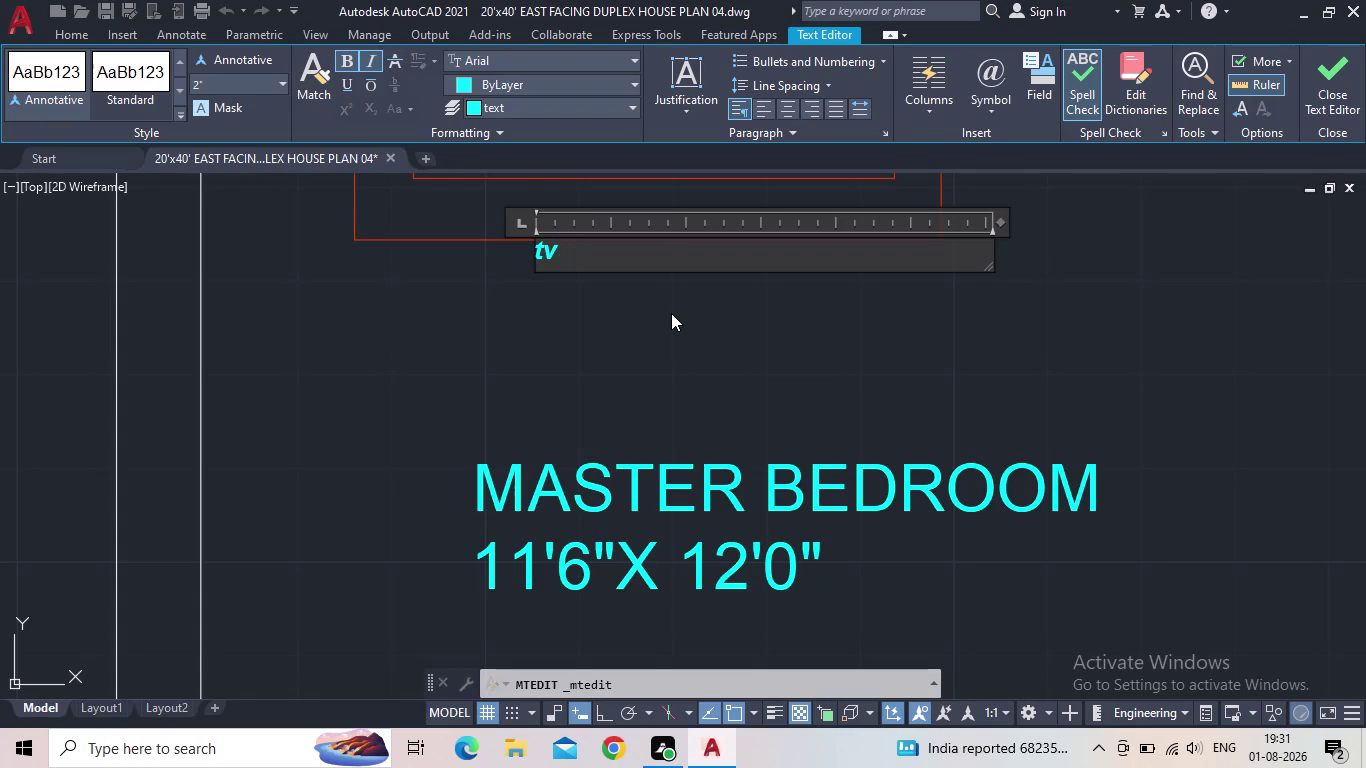
Correct the master bedroom label to read 'tv unit' and close the text editor.
text(u)
text(no)
key(BackSpace)
text(it)
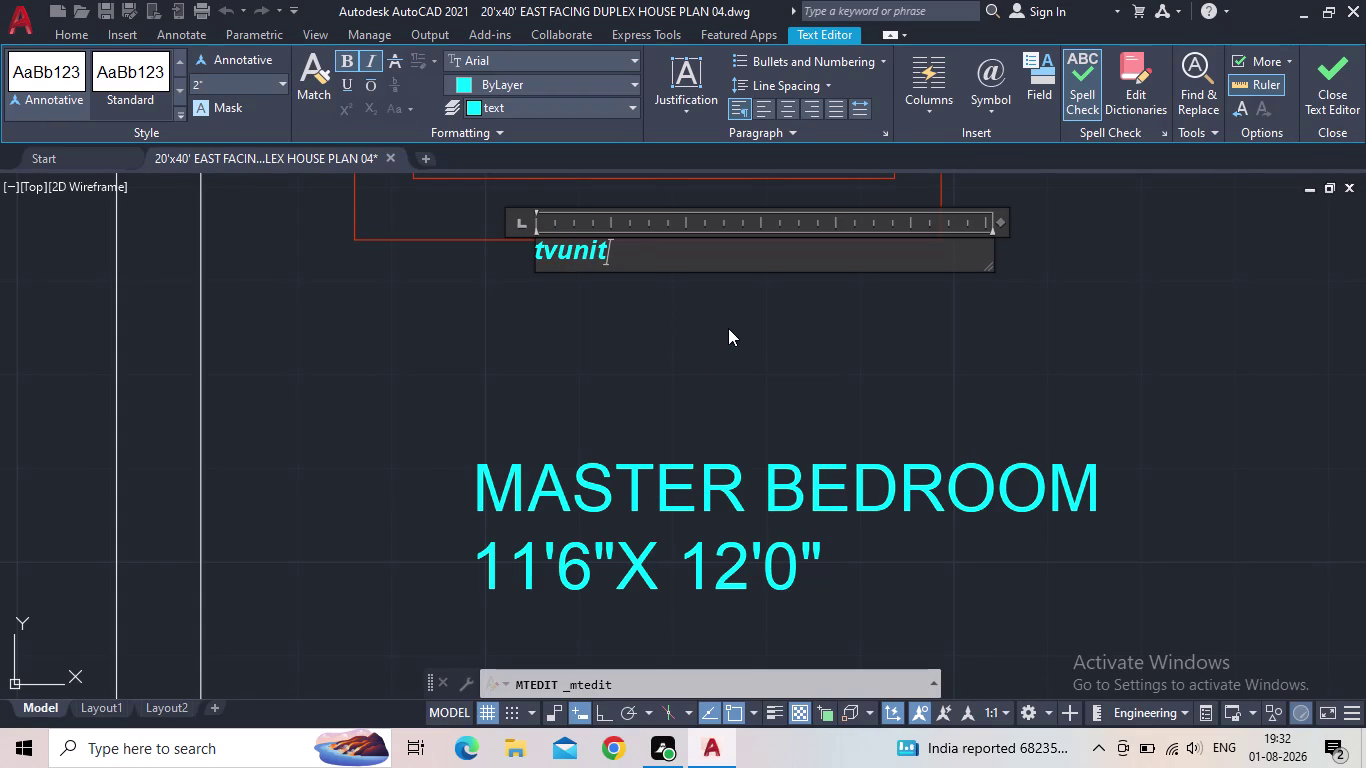
key(Left)
key(Left)
key(Left)
key(Left)
key(space)
scroll(up, 3)
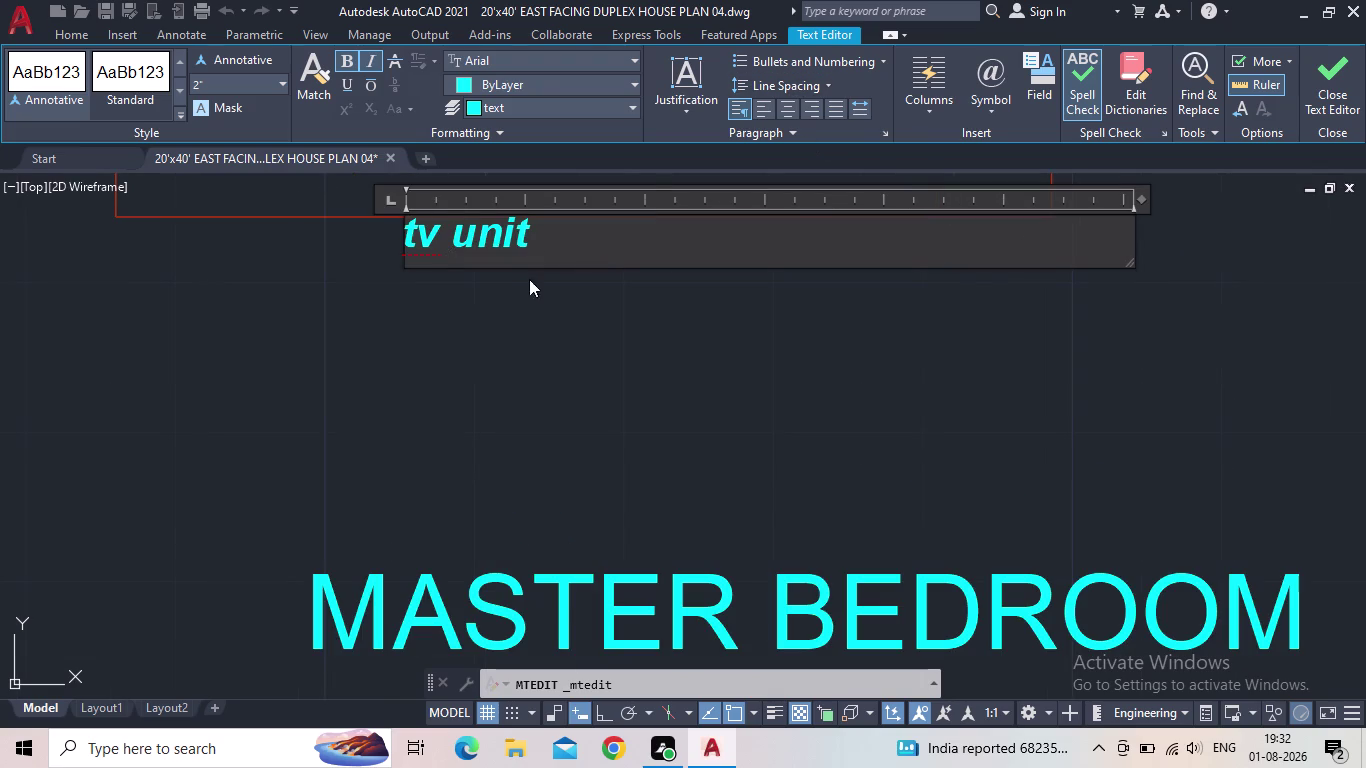
click(1335, 88)
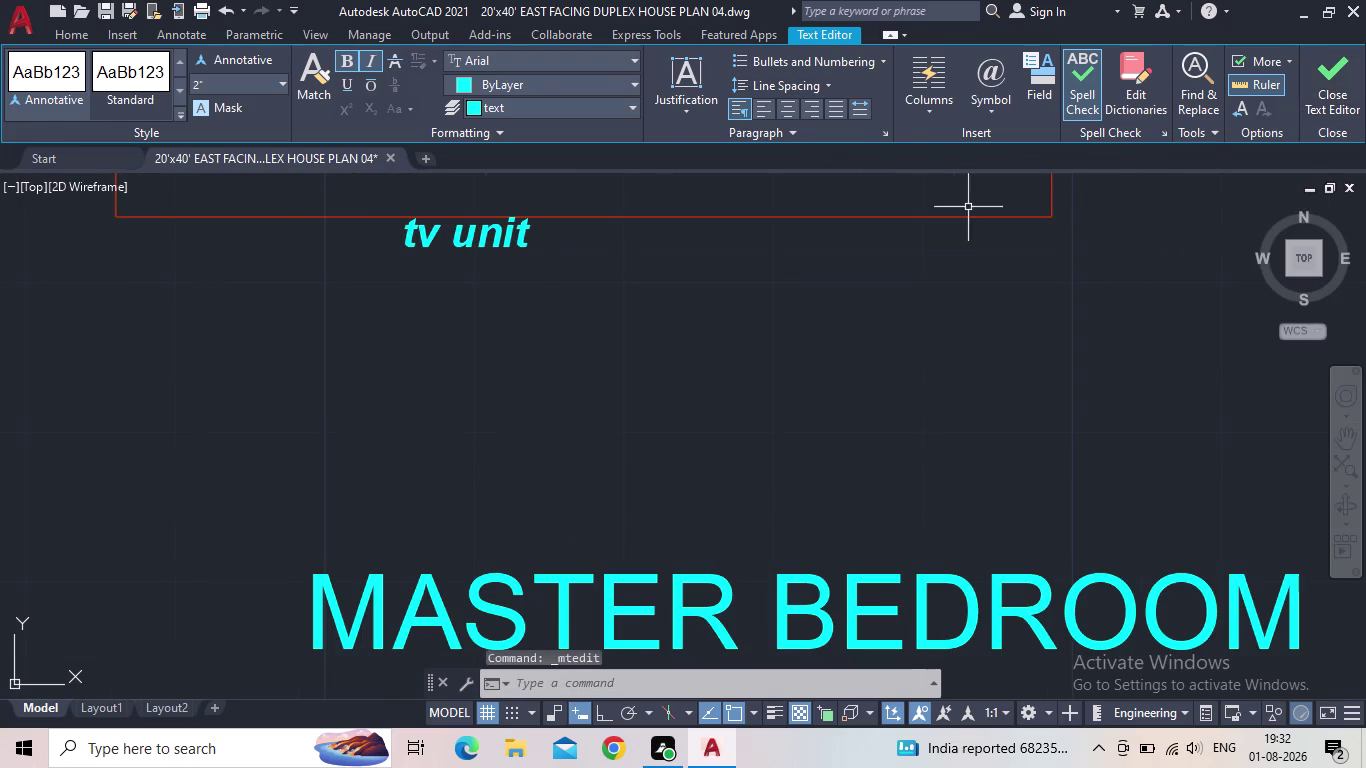
middle_drag(573, 285, 547, 411)
Try repositioning the tv unit label within its rectangle, then cancel the move.
scroll(down, 3)
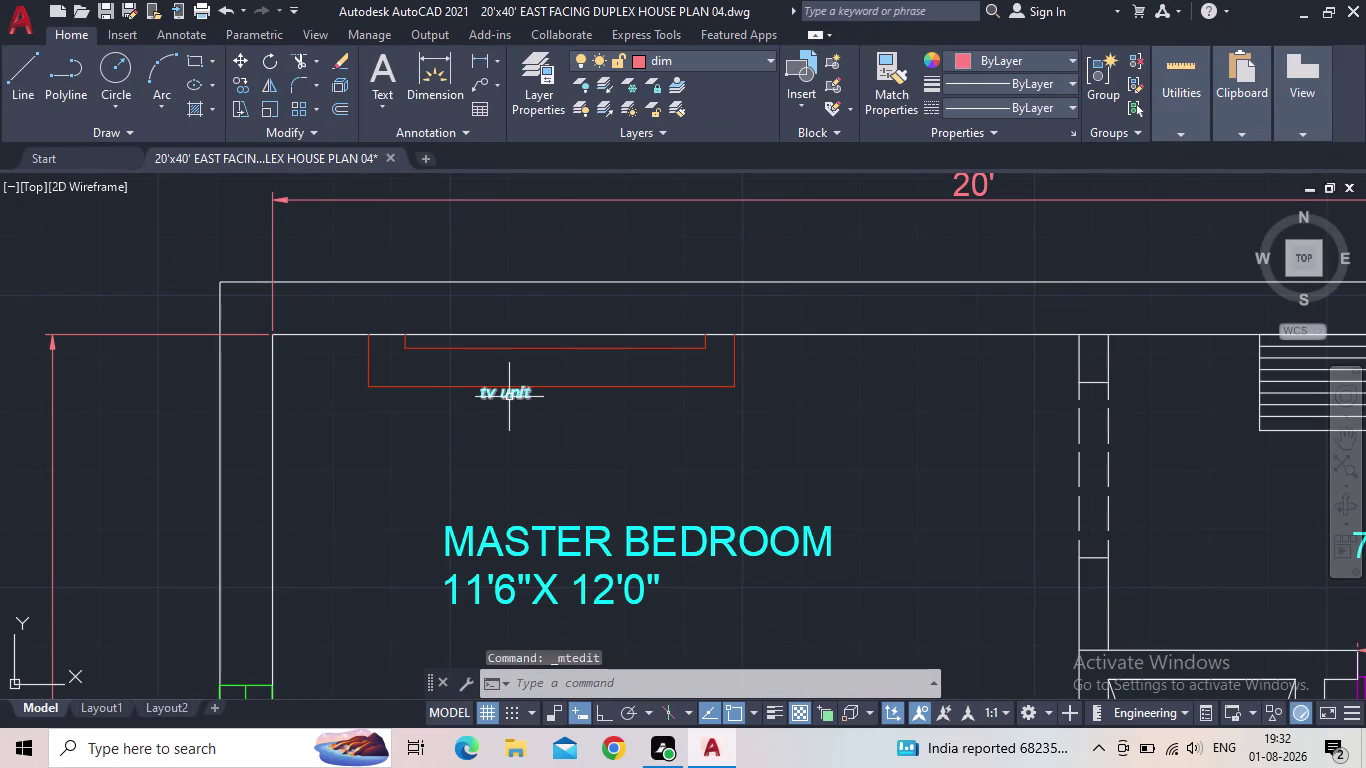
click(509, 397)
scroll(up, 3)
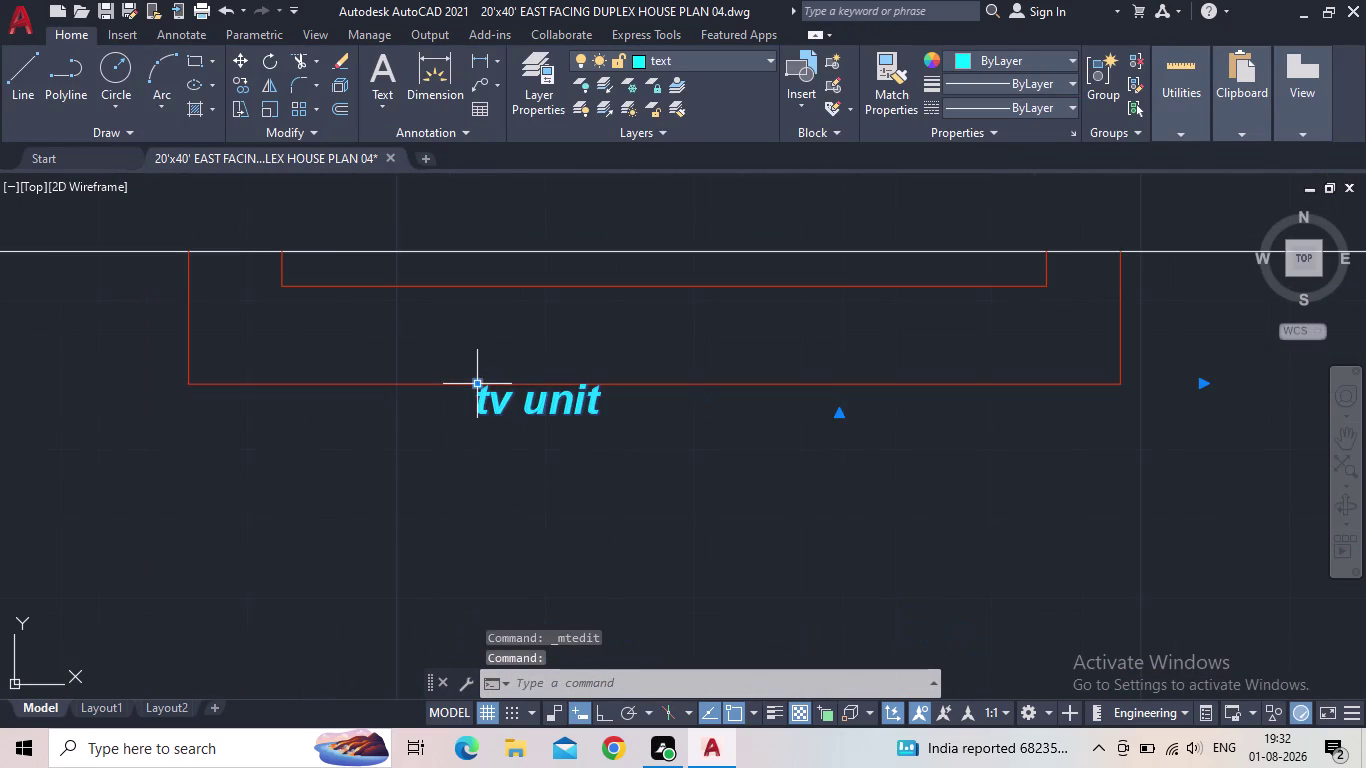
click(482, 387)
click(475, 323)
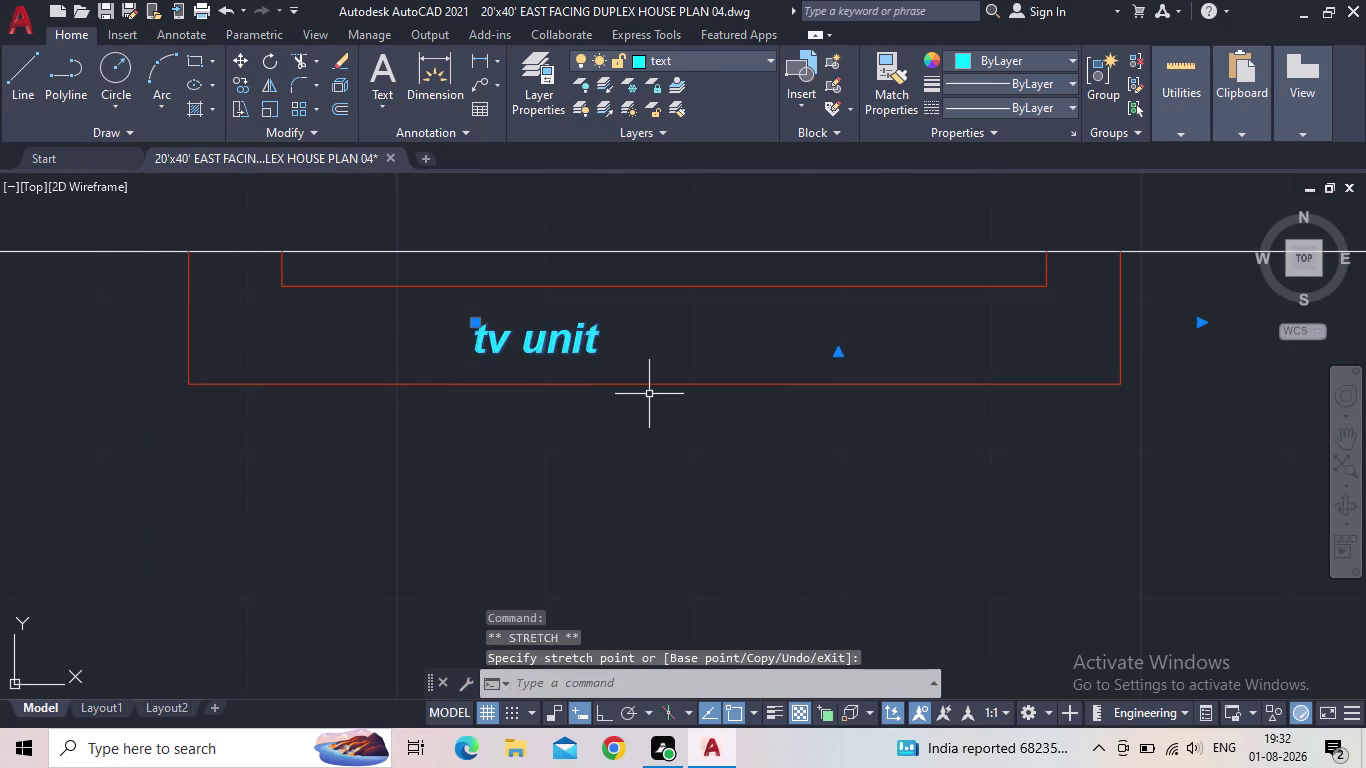
scroll(down, 3)
middle_drag(622, 439, 587, 456)
key(Escape)
middle_drag(614, 447, 453, 409)
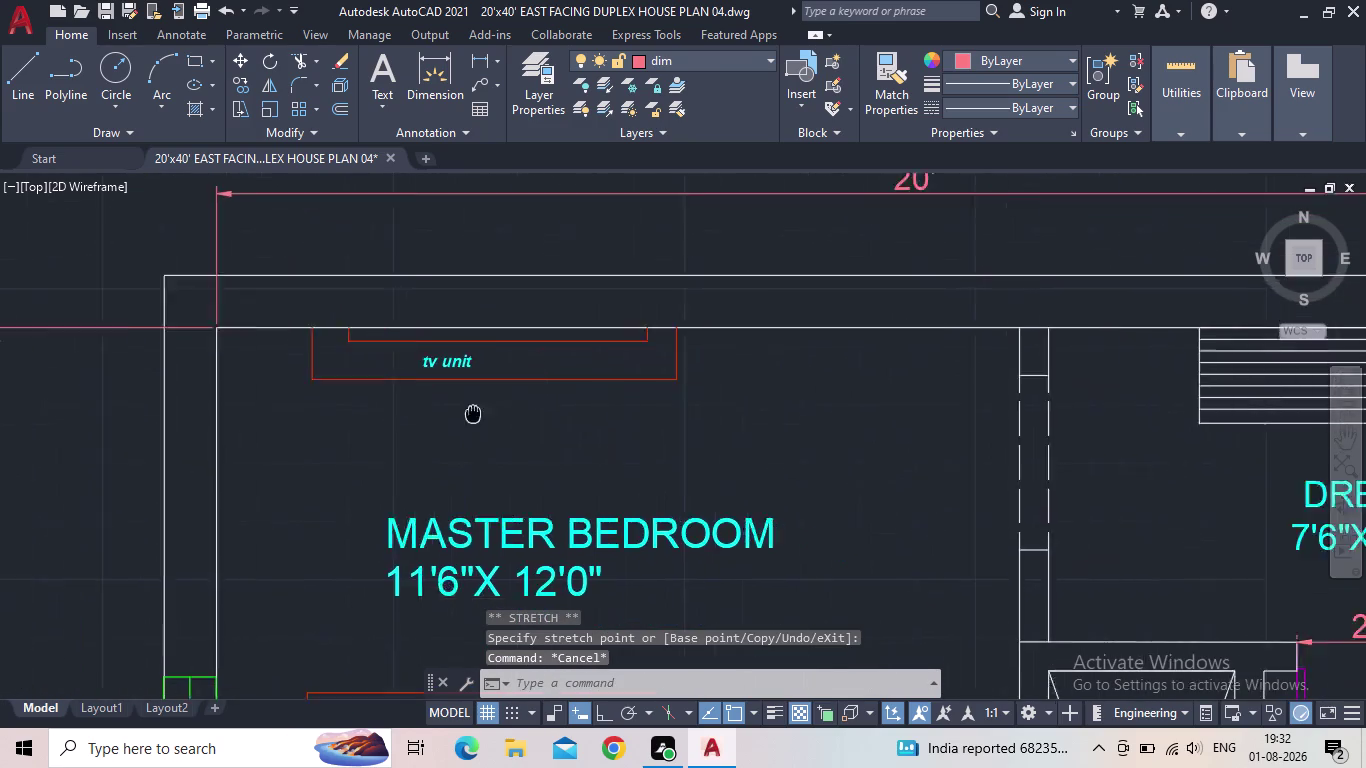
scroll(down, 3)
scroll(up, 3)
Copy the tv unit label (CO) onto the other floor's Sliding door rectangle.
click(417, 392)
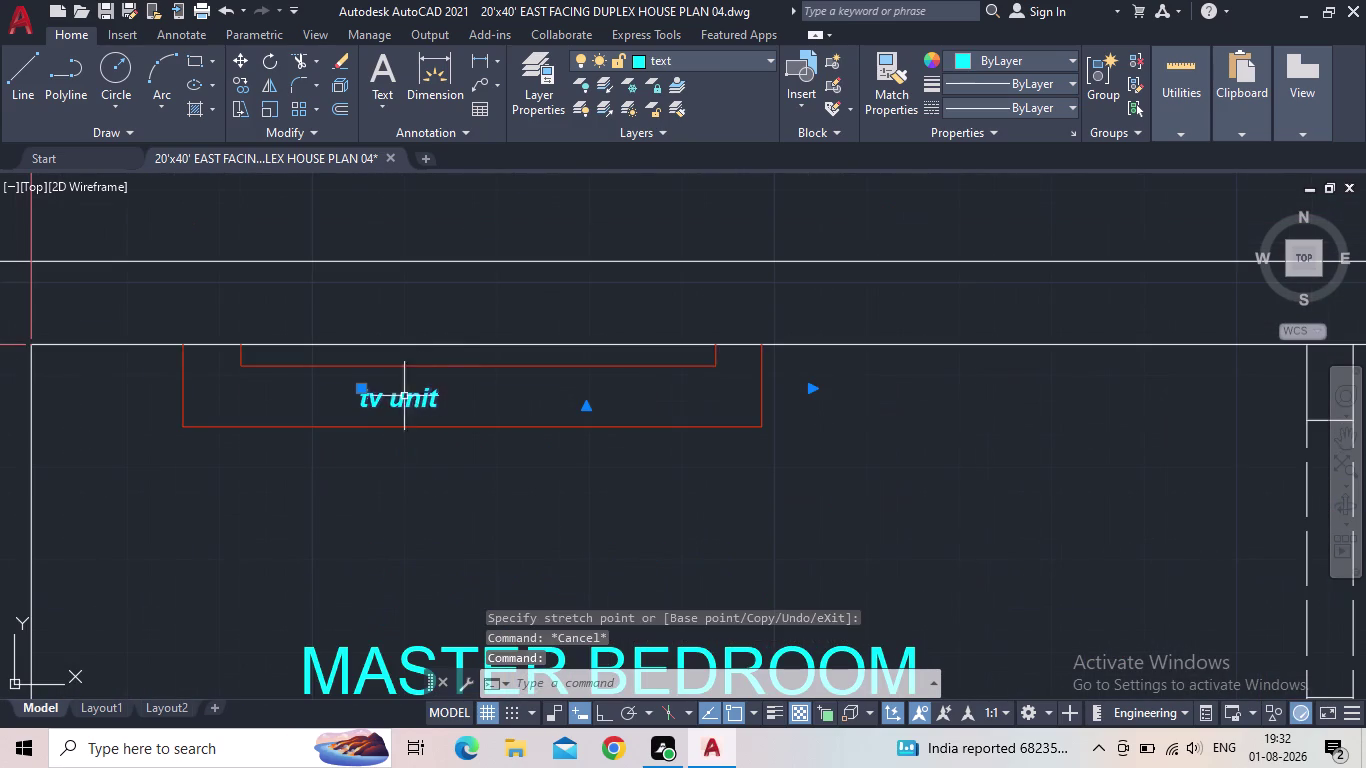
key(c)
key(o)
key(Return)
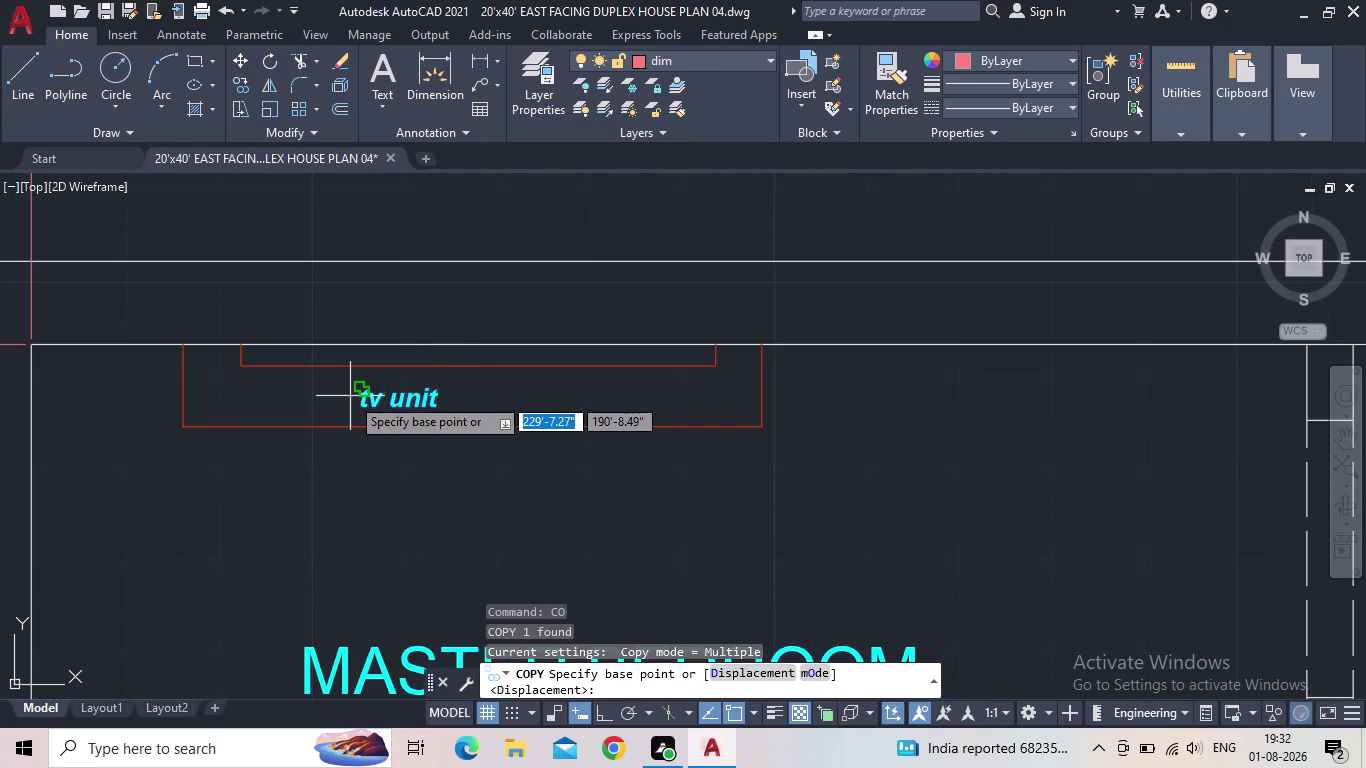
drag(362, 410, 374, 409)
middle_drag(685, 458, 490, 259)
scroll(down, 3)
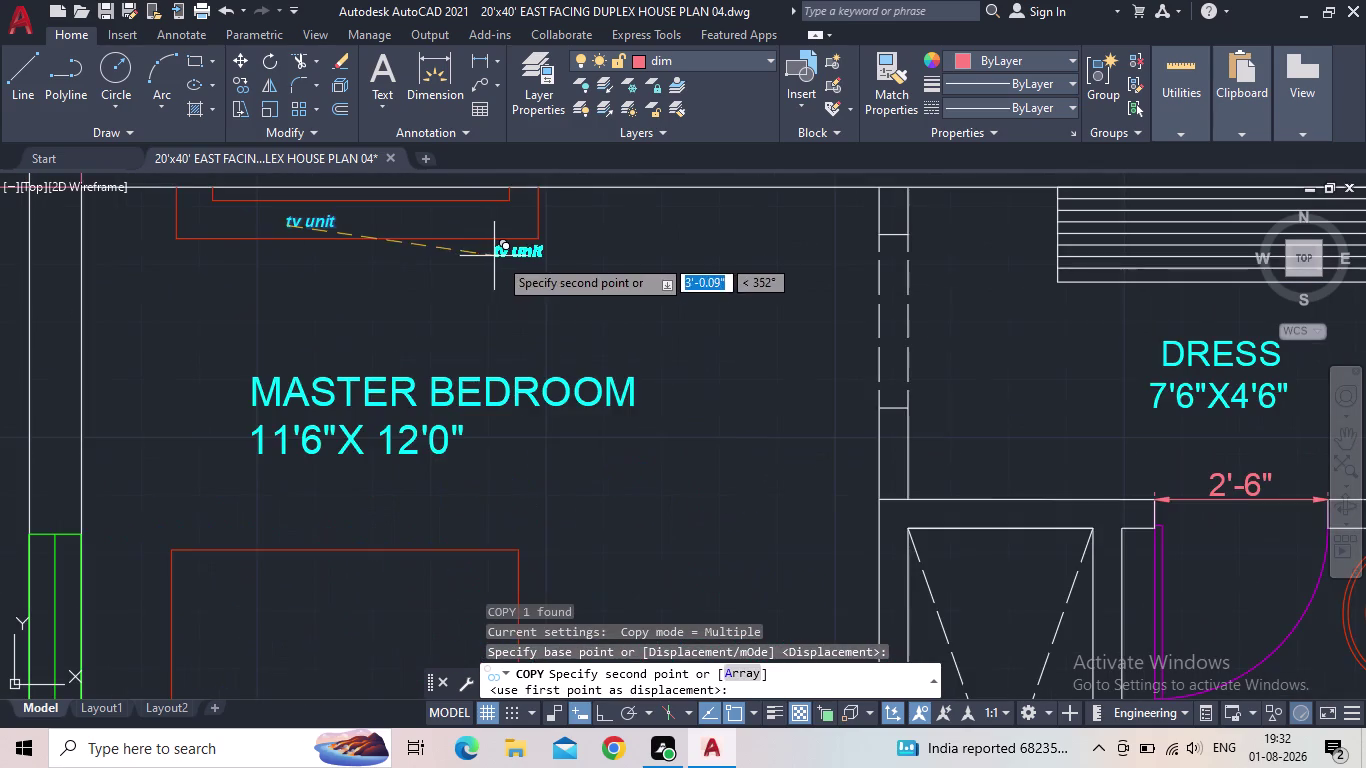
scroll(down, 3)
middle_drag(606, 349, 472, 280)
middle_drag(547, 517, 526, 182)
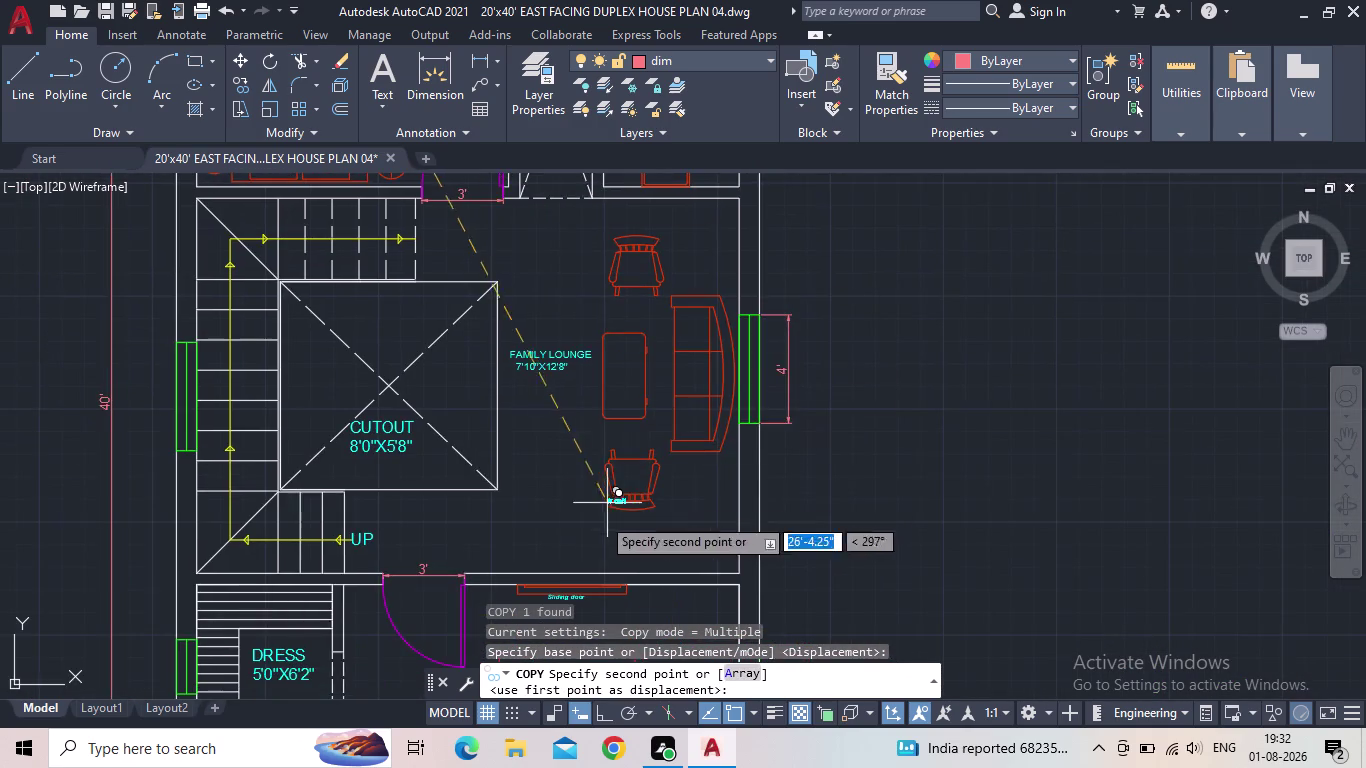
middle_drag(598, 508, 644, 277)
scroll(up, 3)
scroll(up, 3)
scroll(up, 3)
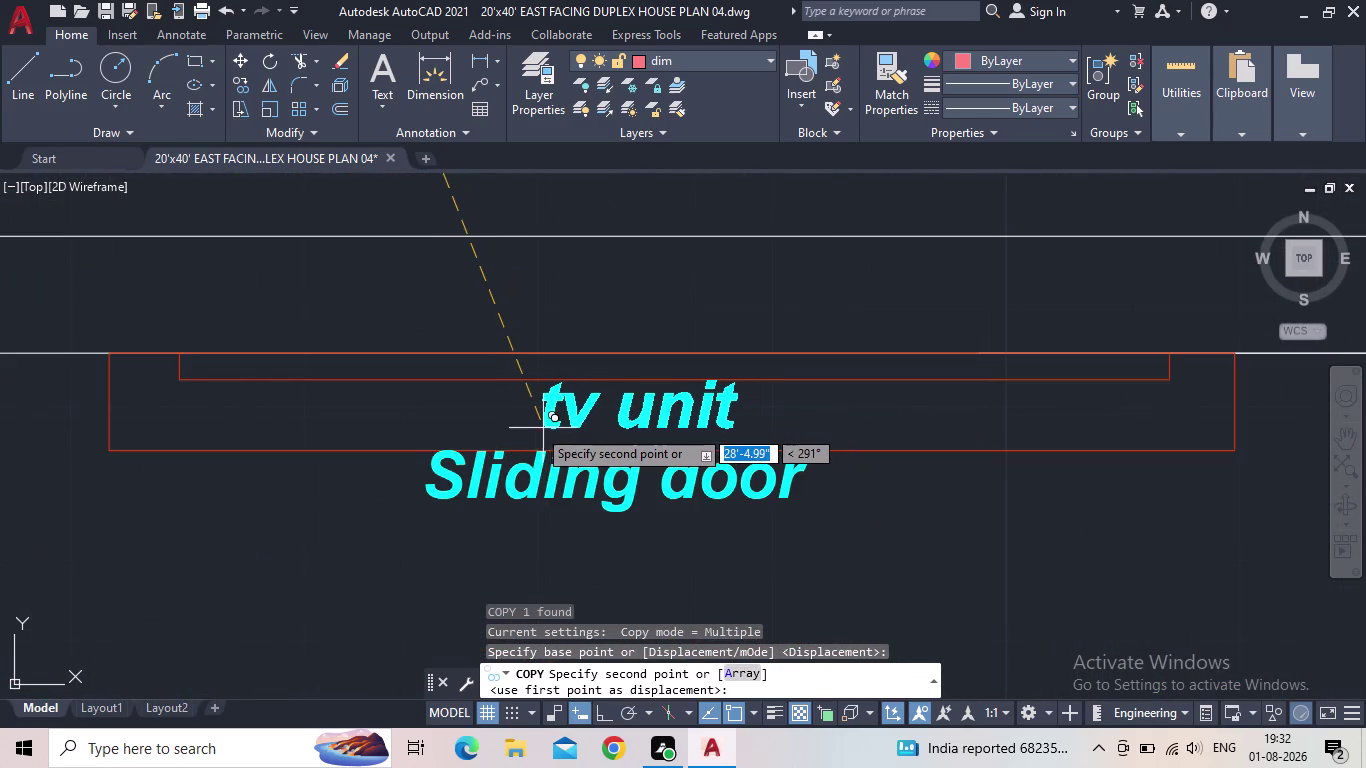
click(536, 433)
key(Escape)
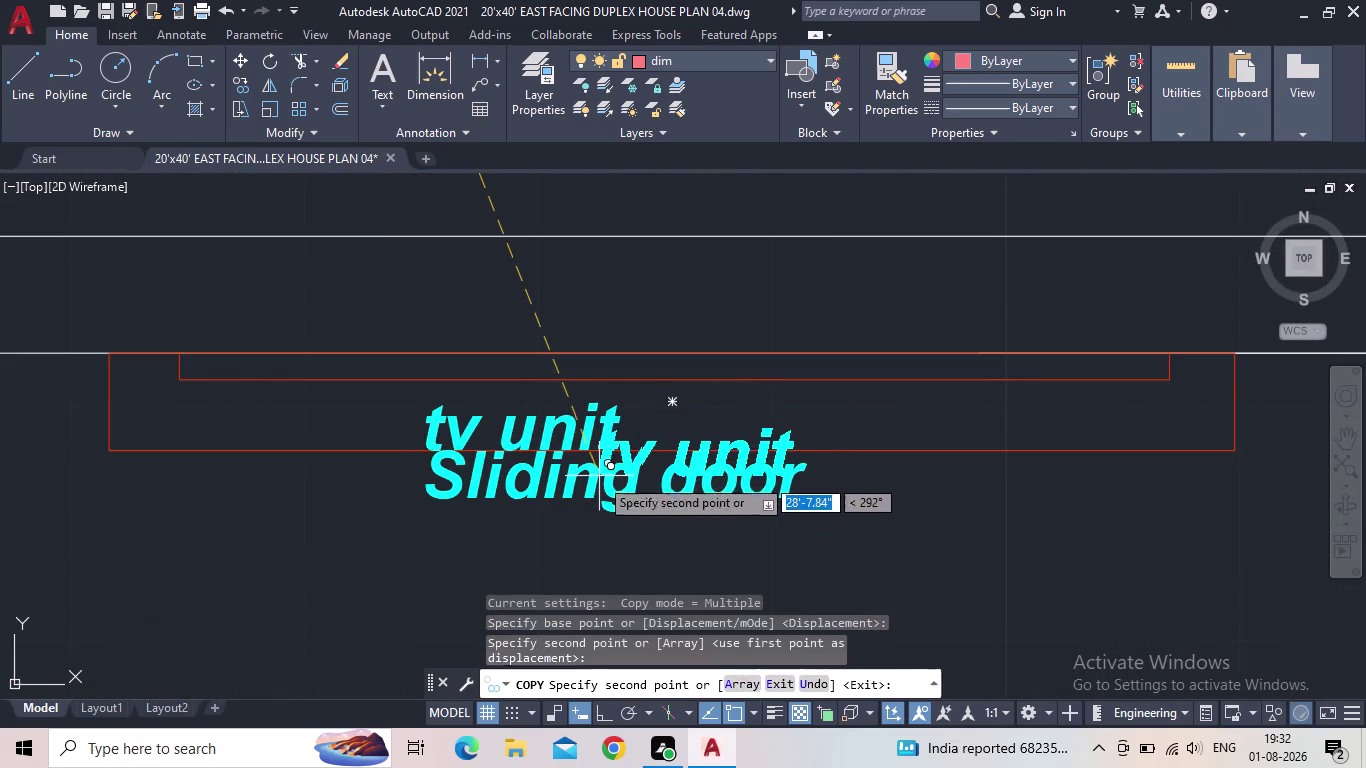
Delete the Sliding door text and settle the copied tv unit label inside the rectangle.
click(609, 500)
key(Delete)
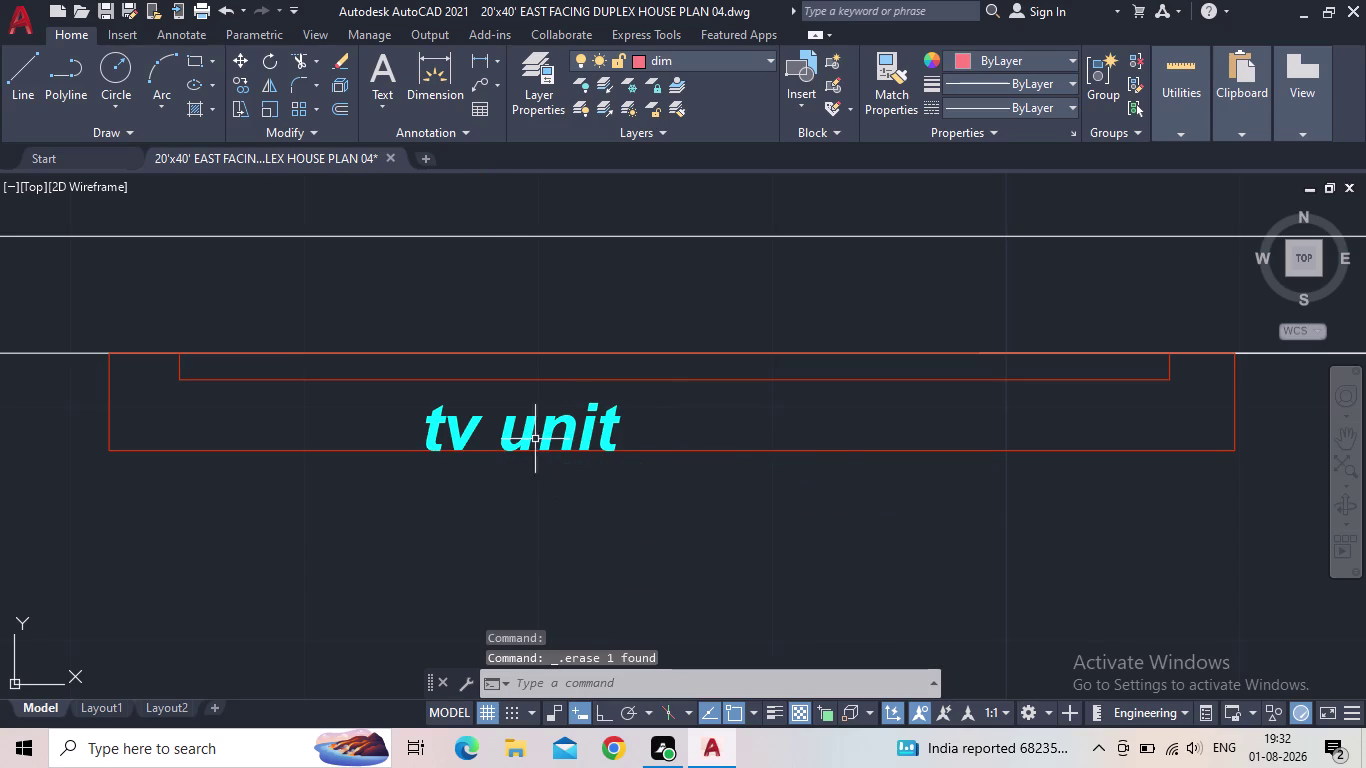
click(515, 429)
scroll(up, 3)
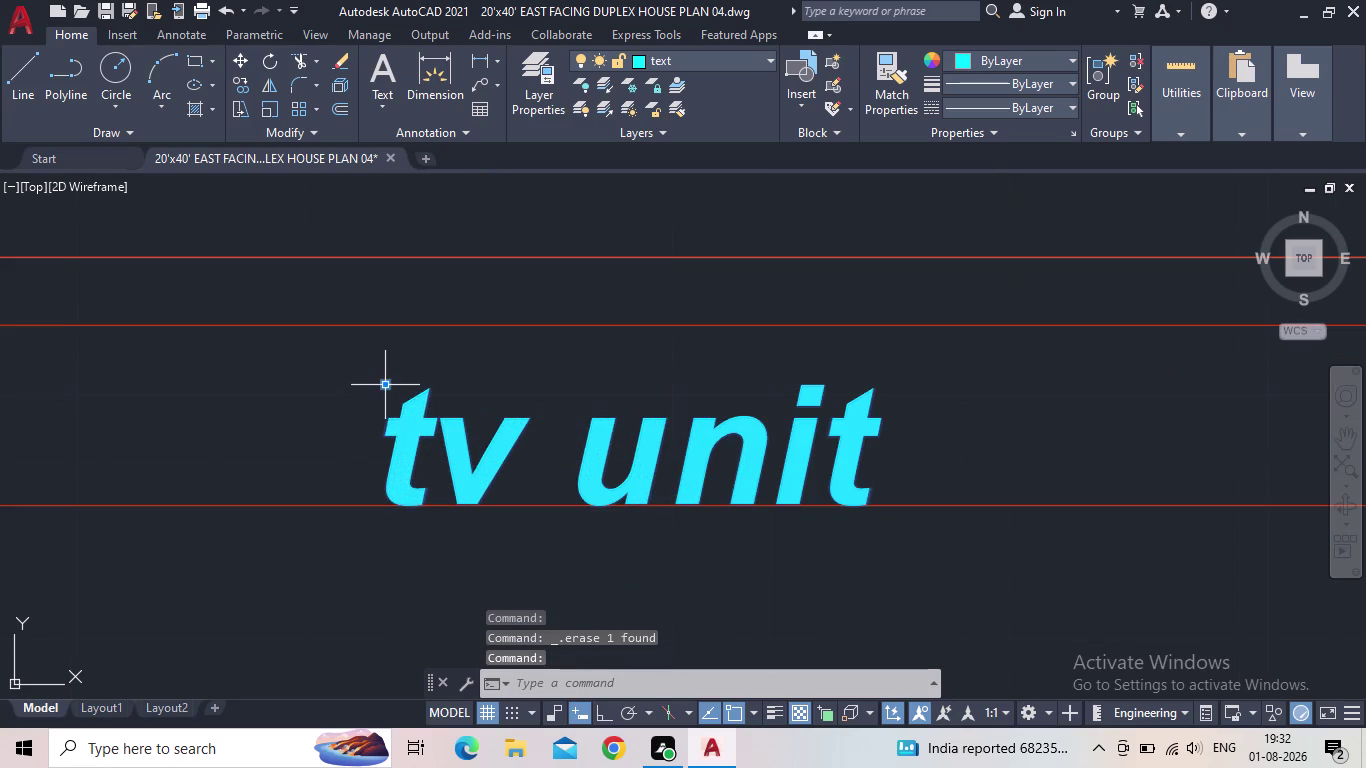
click(383, 386)
click(386, 346)
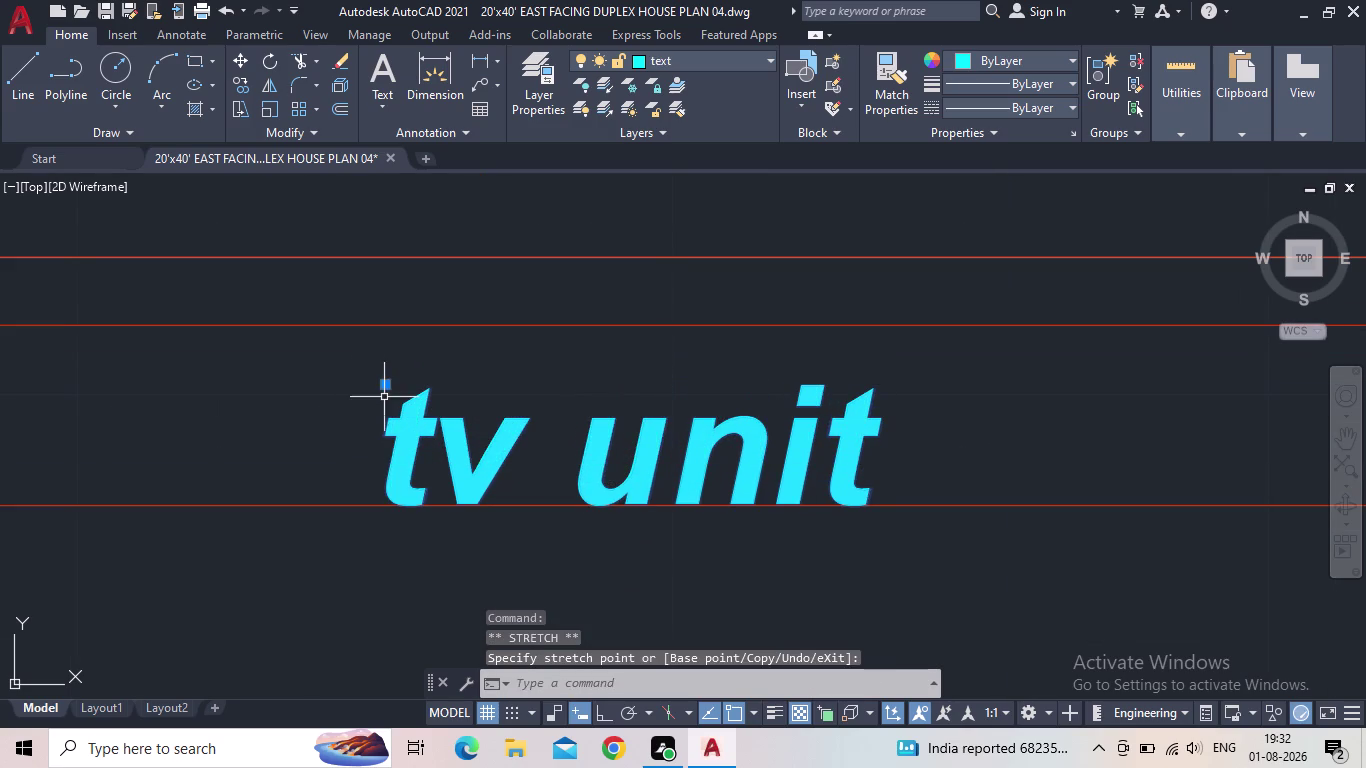
click(382, 387)
click(387, 356)
middle_drag(527, 463, 641, 410)
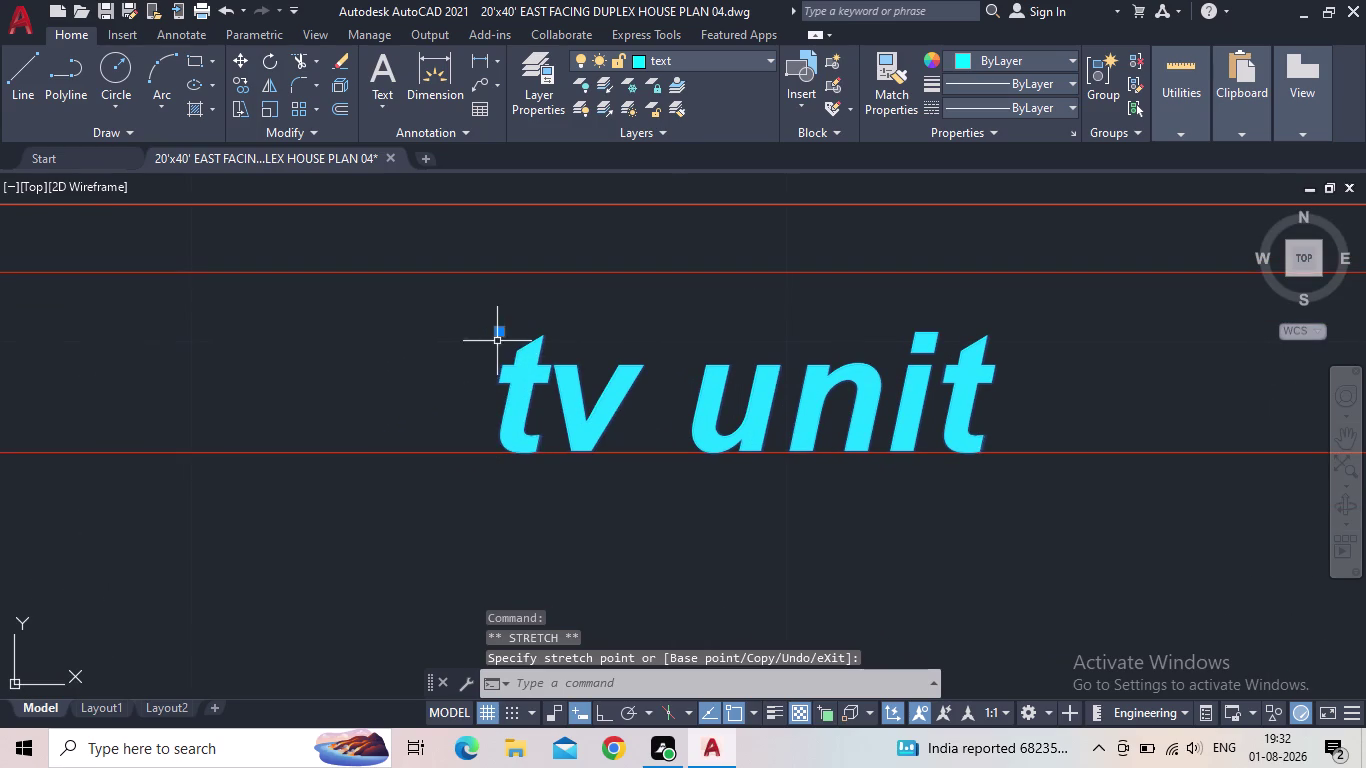
click(498, 335)
click(481, 288)
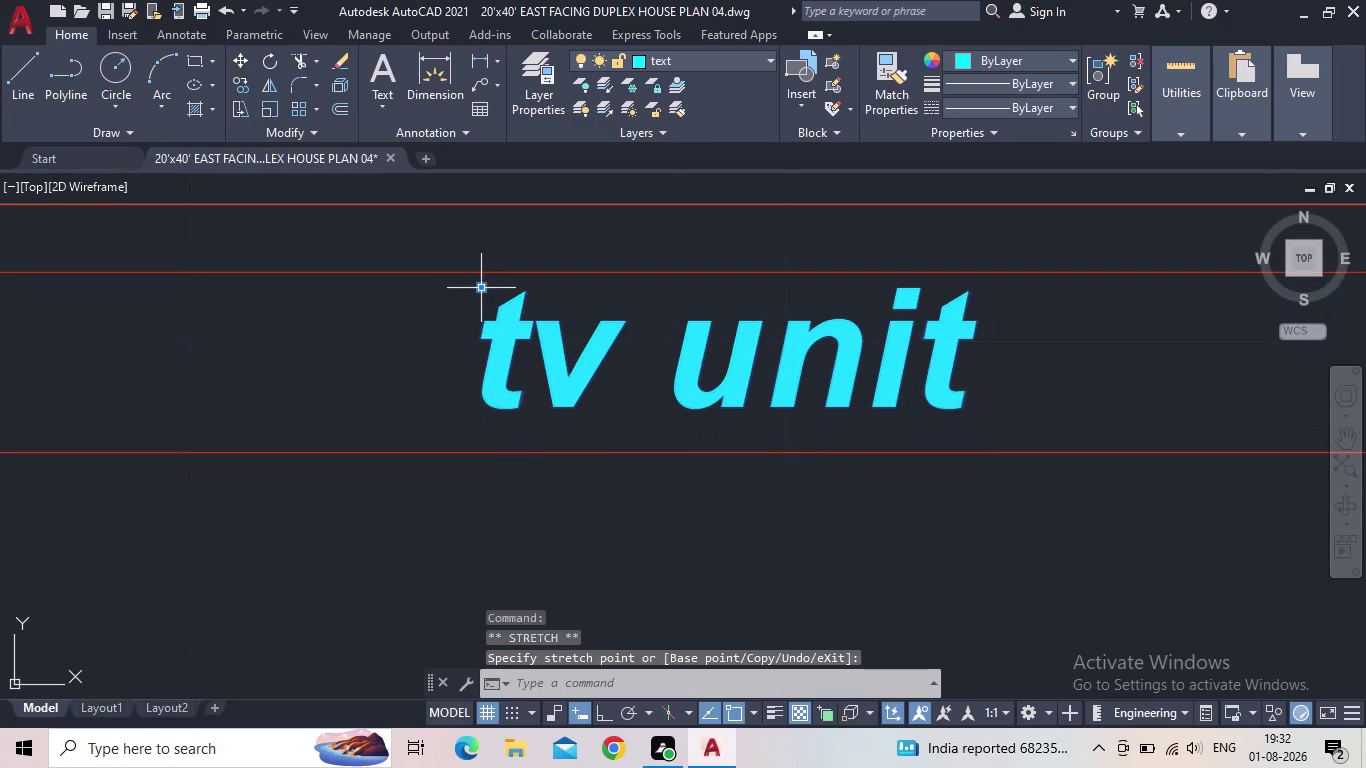
scroll(down, 3)
middle_drag(494, 390, 359, 493)
scroll(down, 3)
scroll(down, 3)
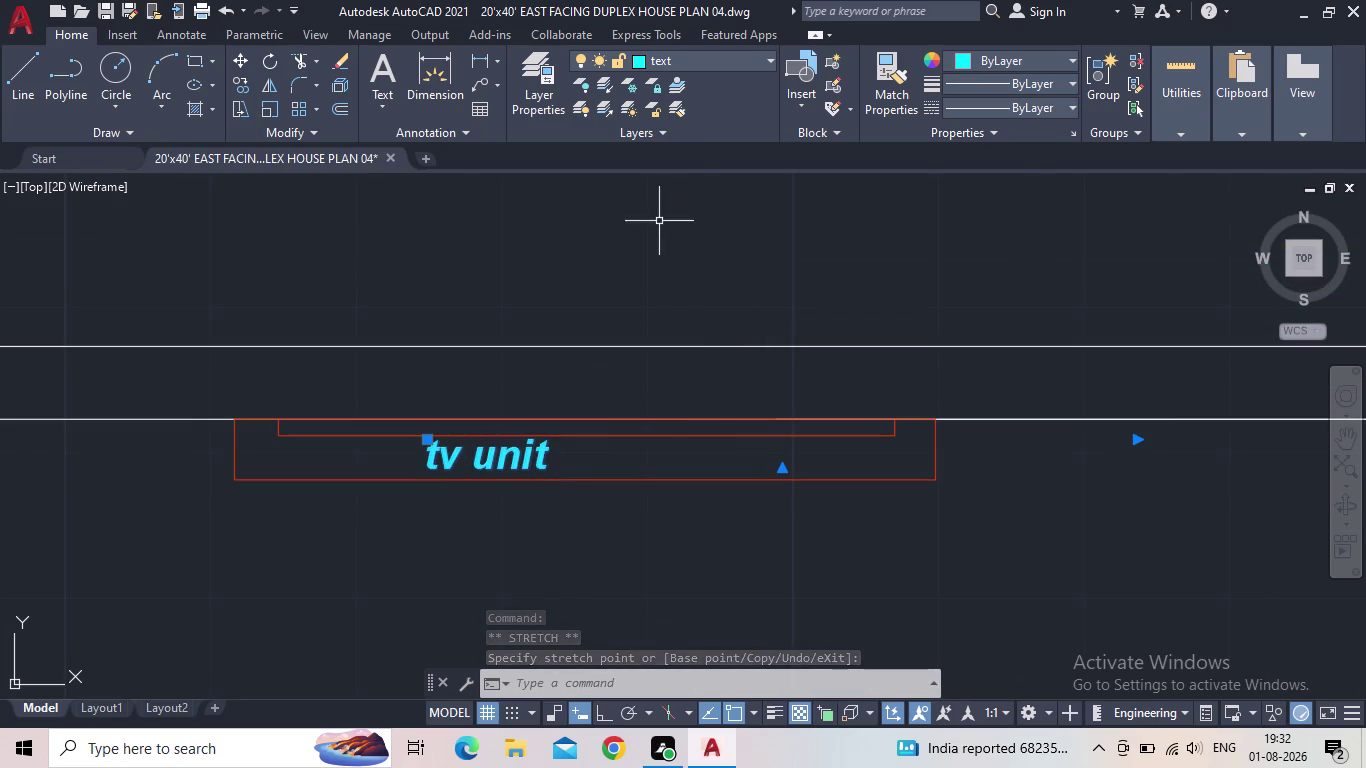
scroll(down, 3)
middle_drag(797, 340, 791, 429)
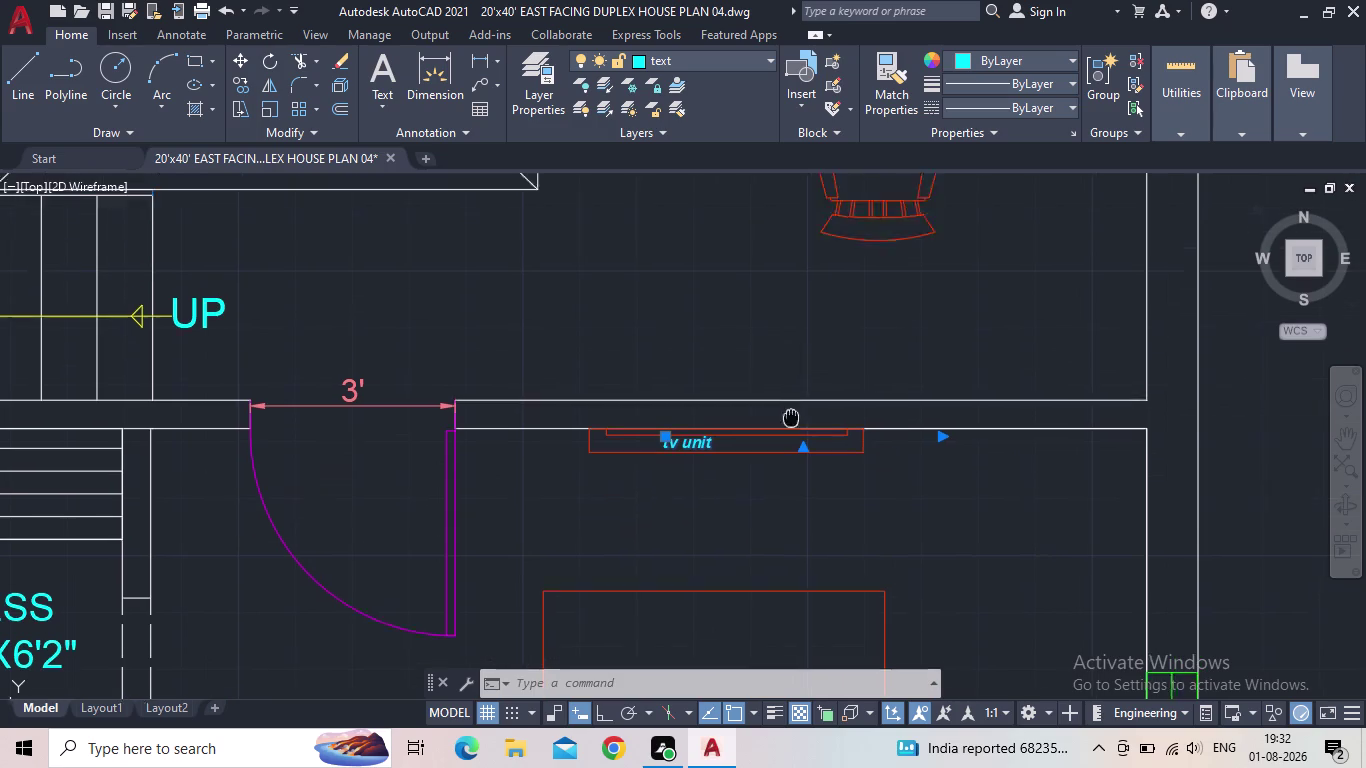
middle_drag(791, 429, 793, 459)
scroll(down, 3)
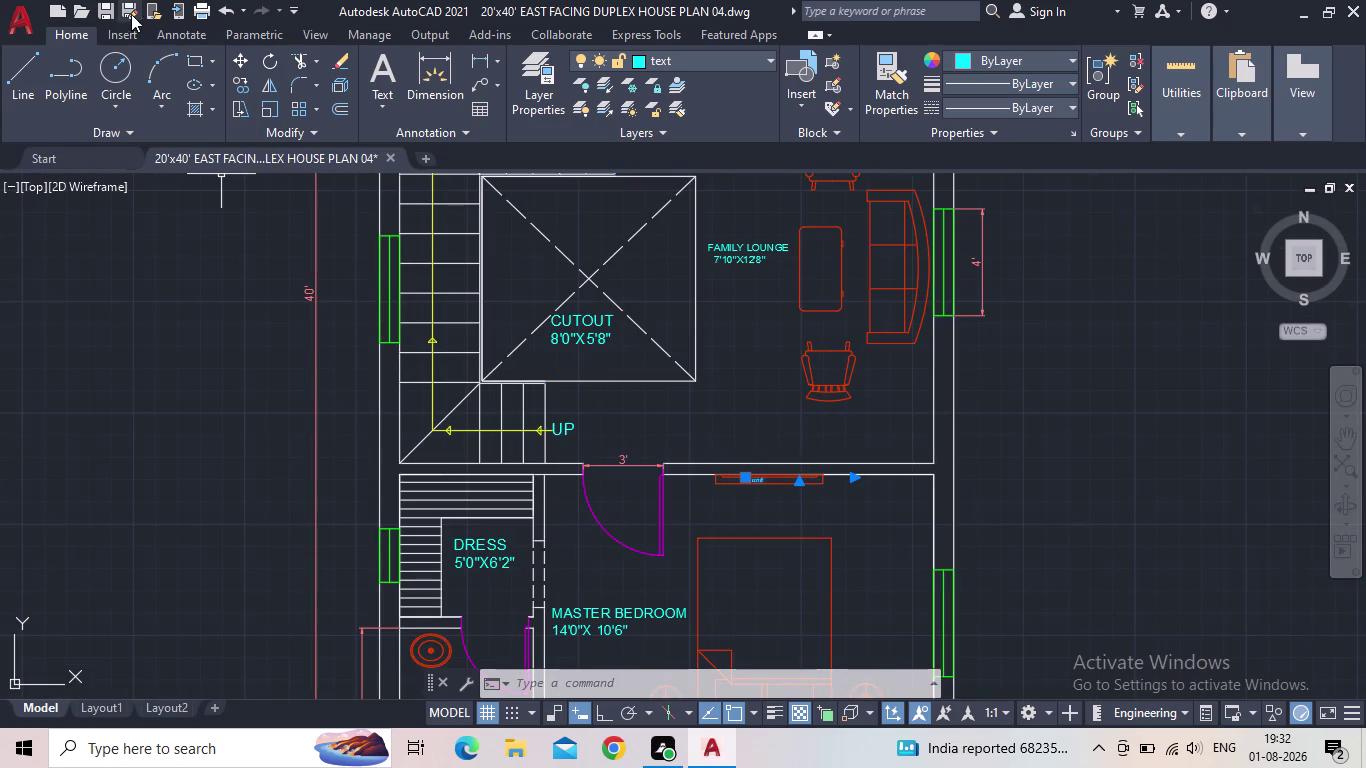
Save the drawing, frame both floor plans, and select the GROUND FLOOR PLAN title.
click(102, 14)
scroll(down, 3)
middle_drag(693, 373, 605, 412)
middle_drag(675, 477, 774, 316)
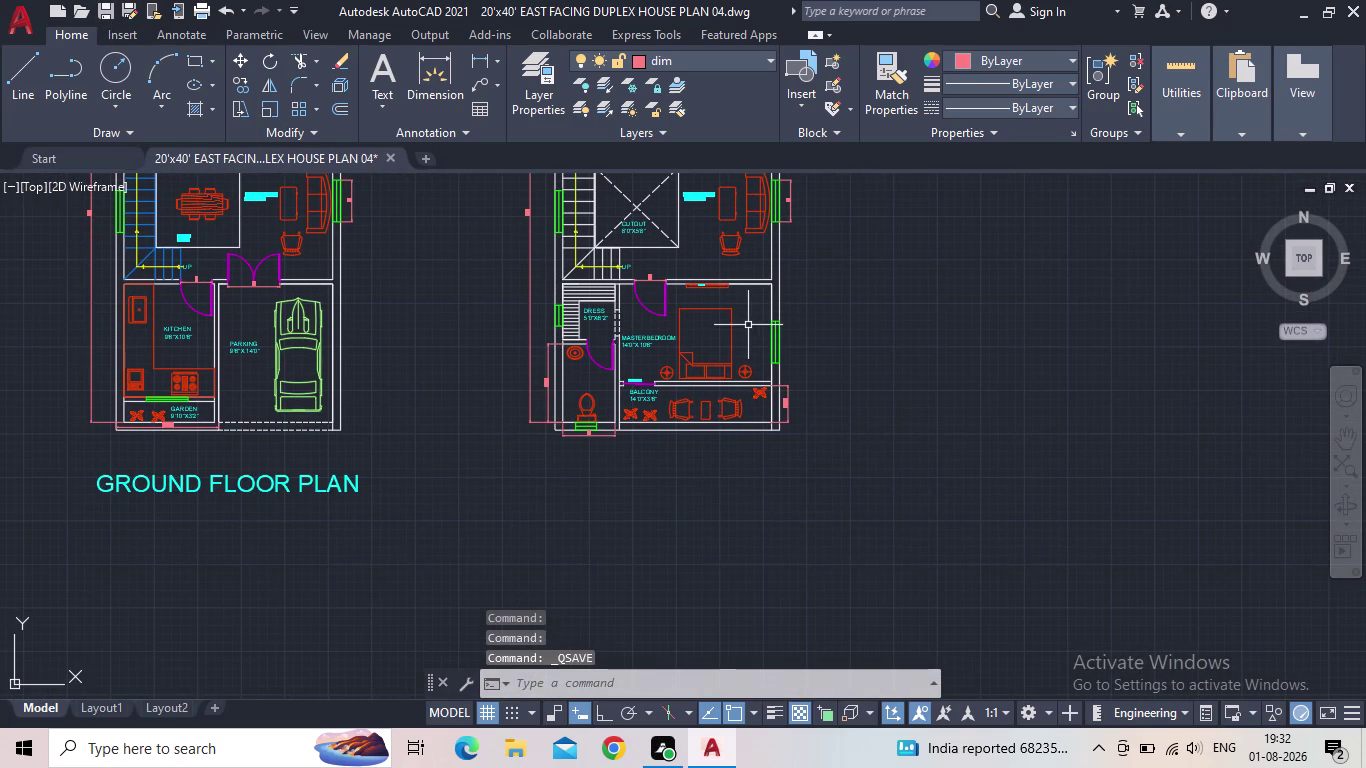
middle_drag(661, 337, 629, 535)
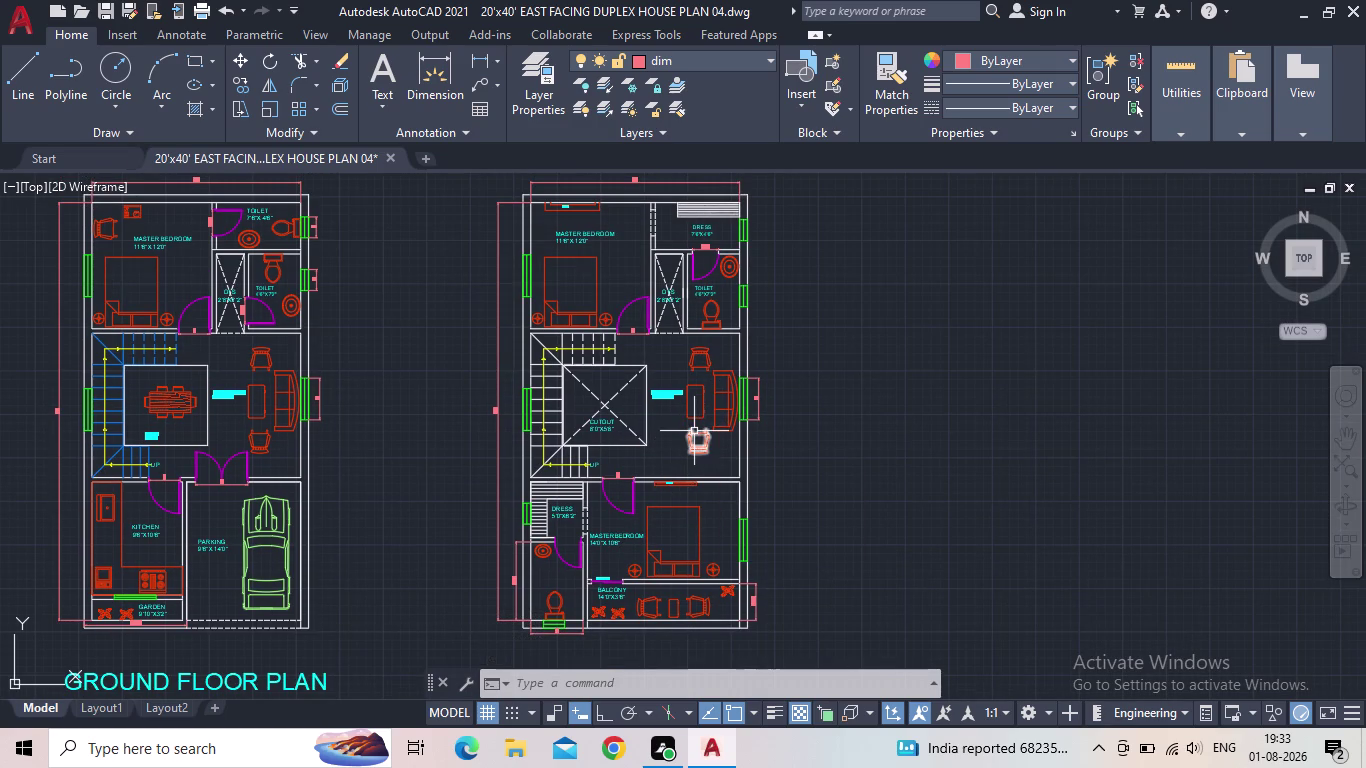
scroll(down, 3)
middle_drag(692, 433, 645, 331)
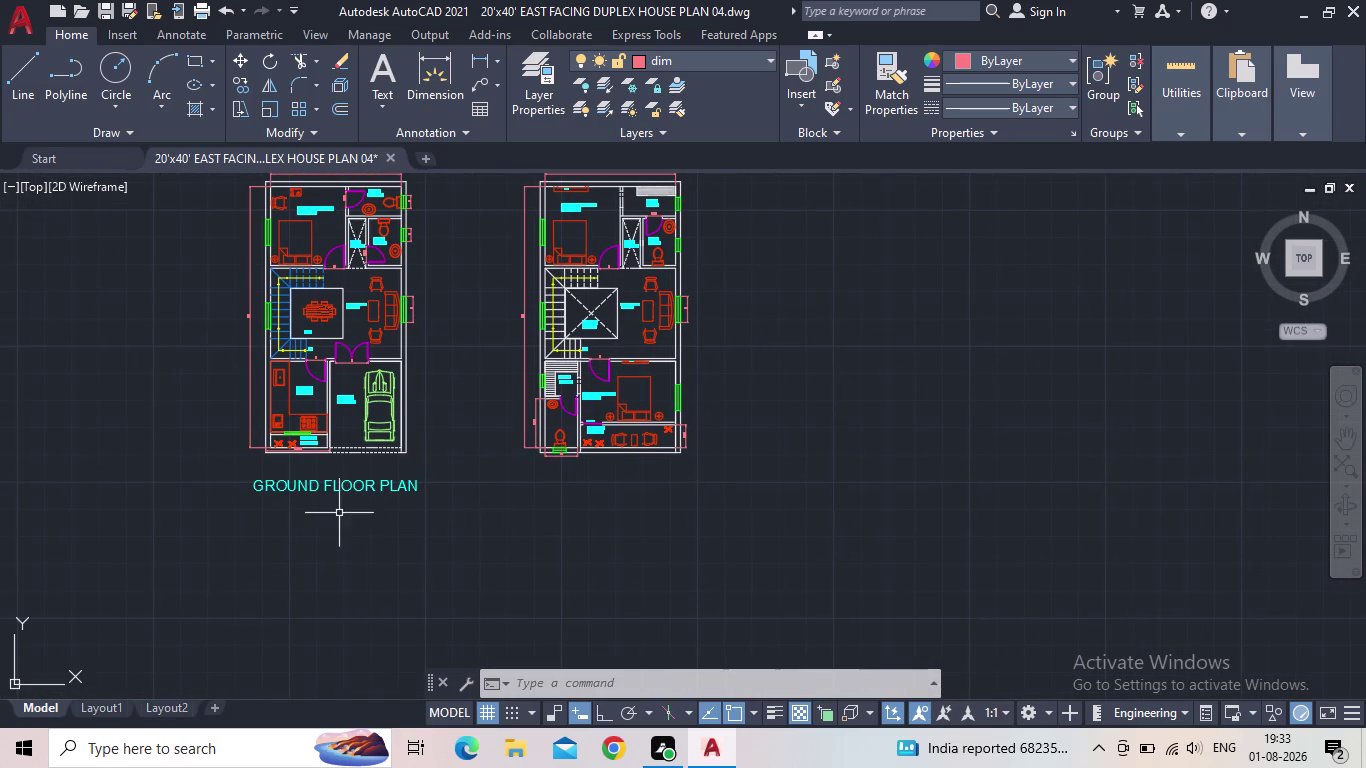
click(329, 488)
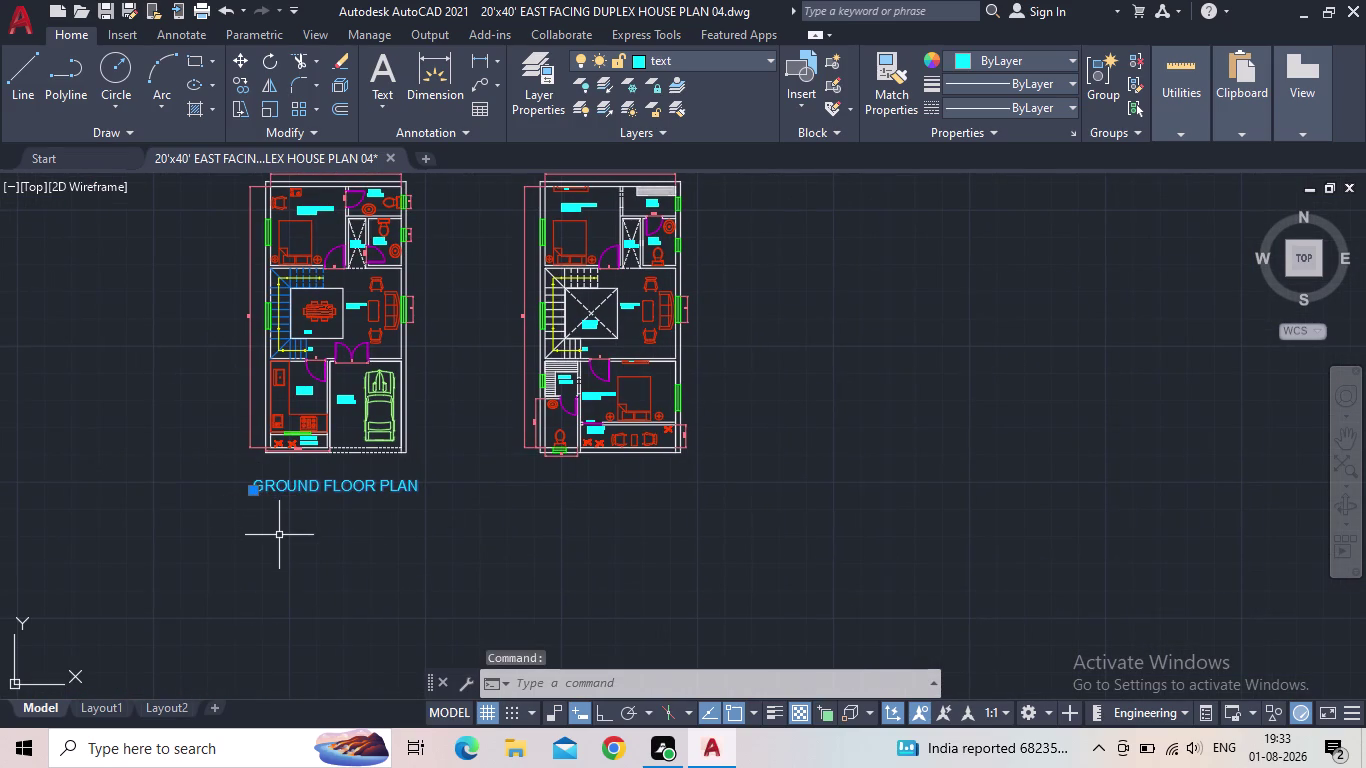
Copy the GROUND FLOOR PLAN title to beneath the second floor plan.
key(c)
key(o)
key(space)
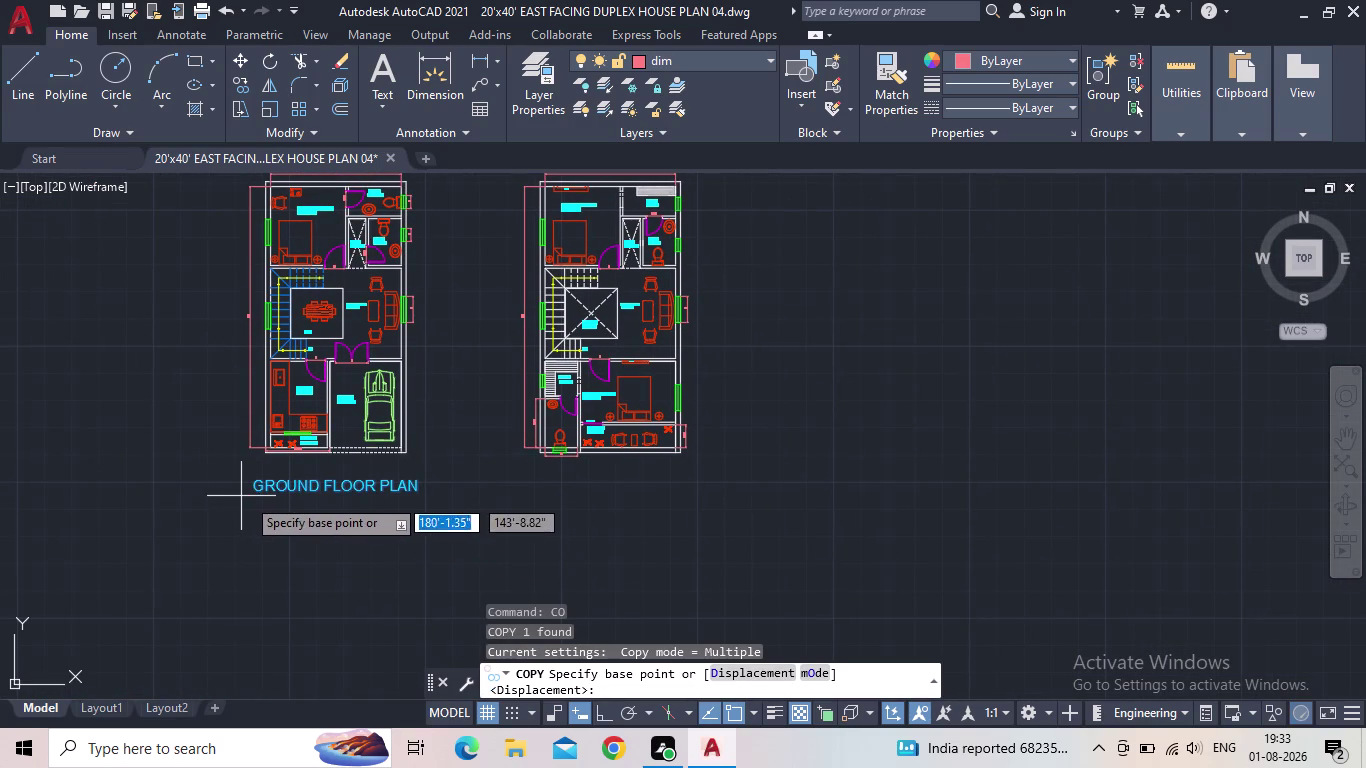
click(252, 498)
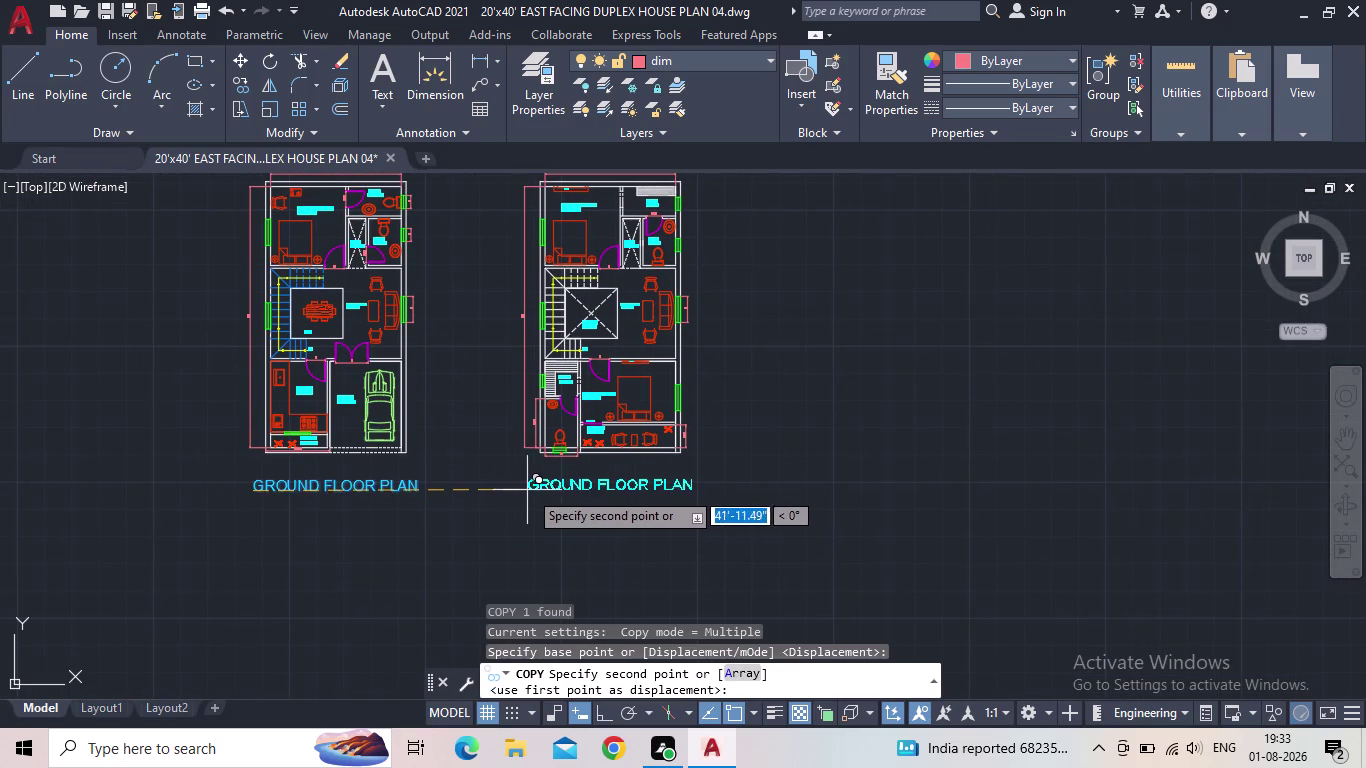
click(531, 489)
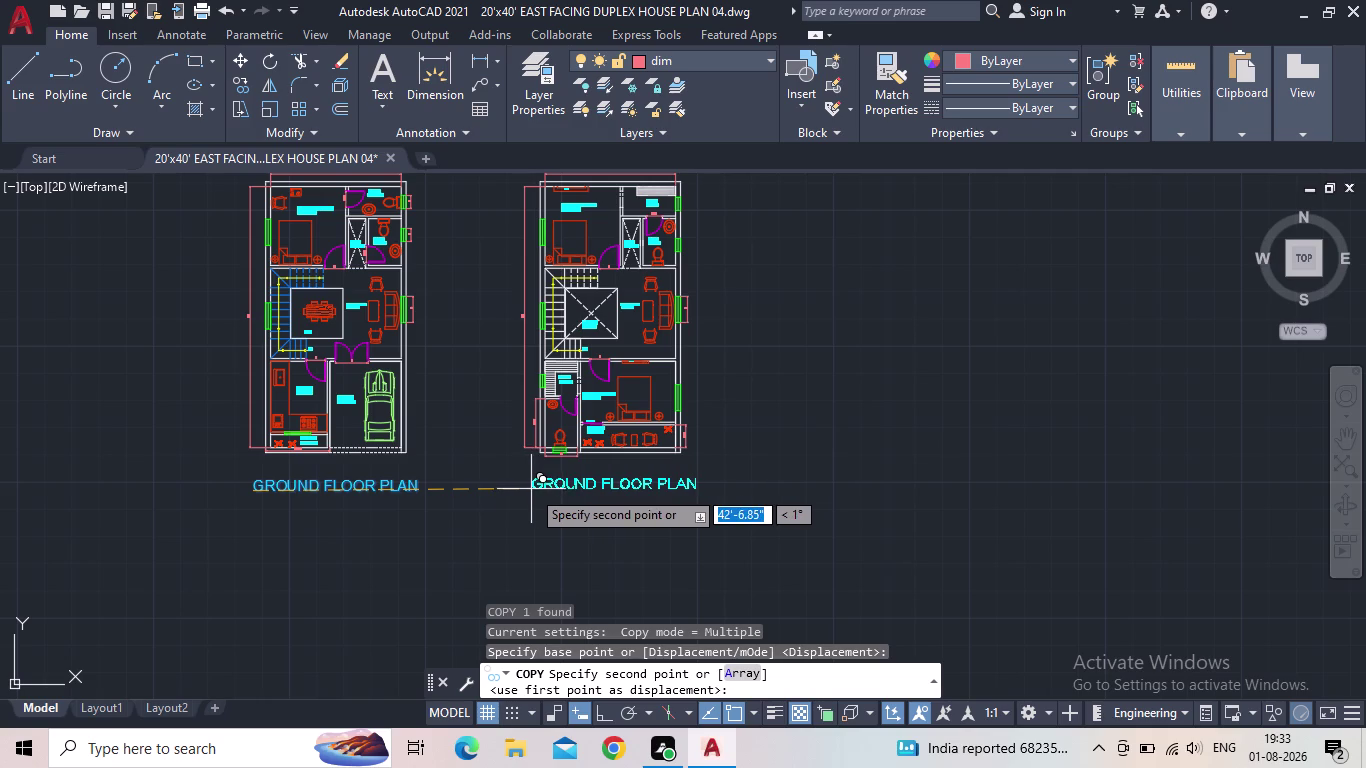
key(Escape)
scroll(up, 3)
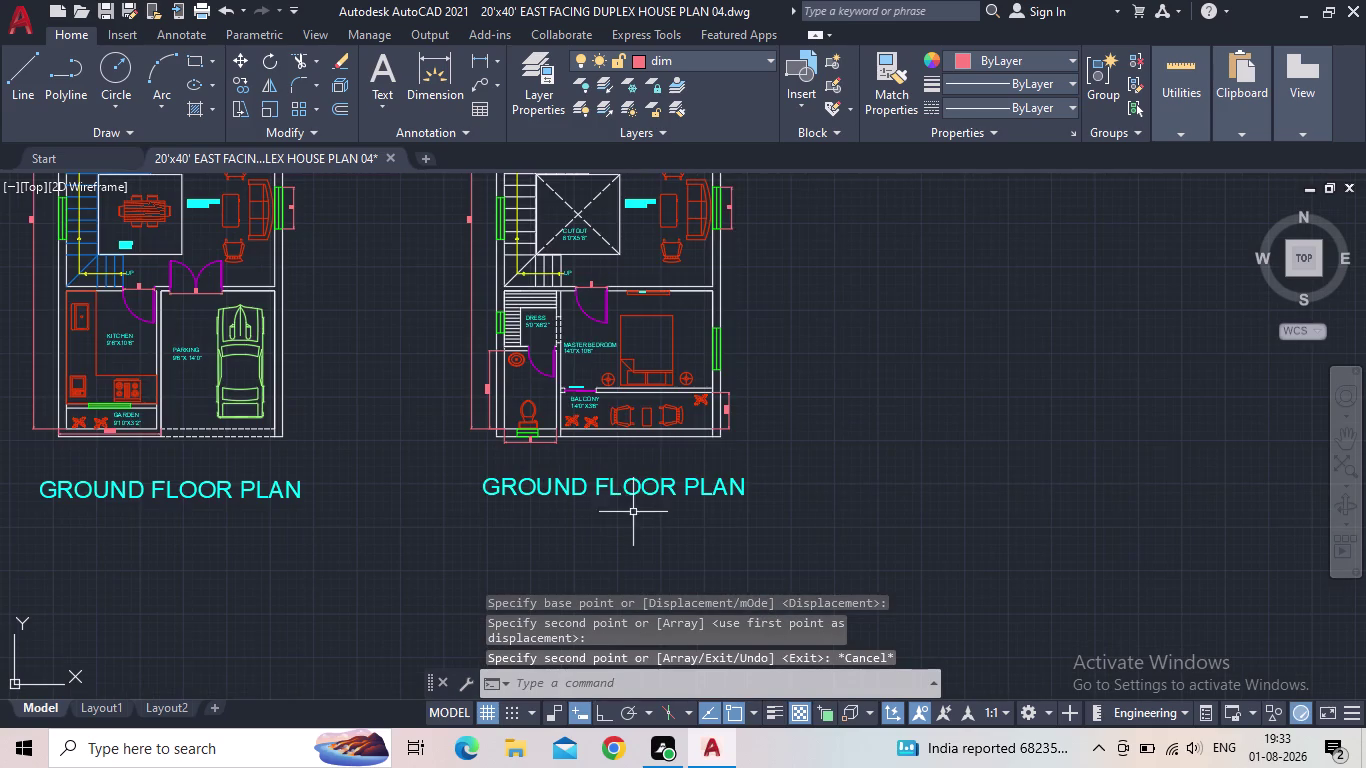
Retype the copied title as 'FIRST FLOOR PLAN'.
triple_click(651, 492)
click(736, 488)
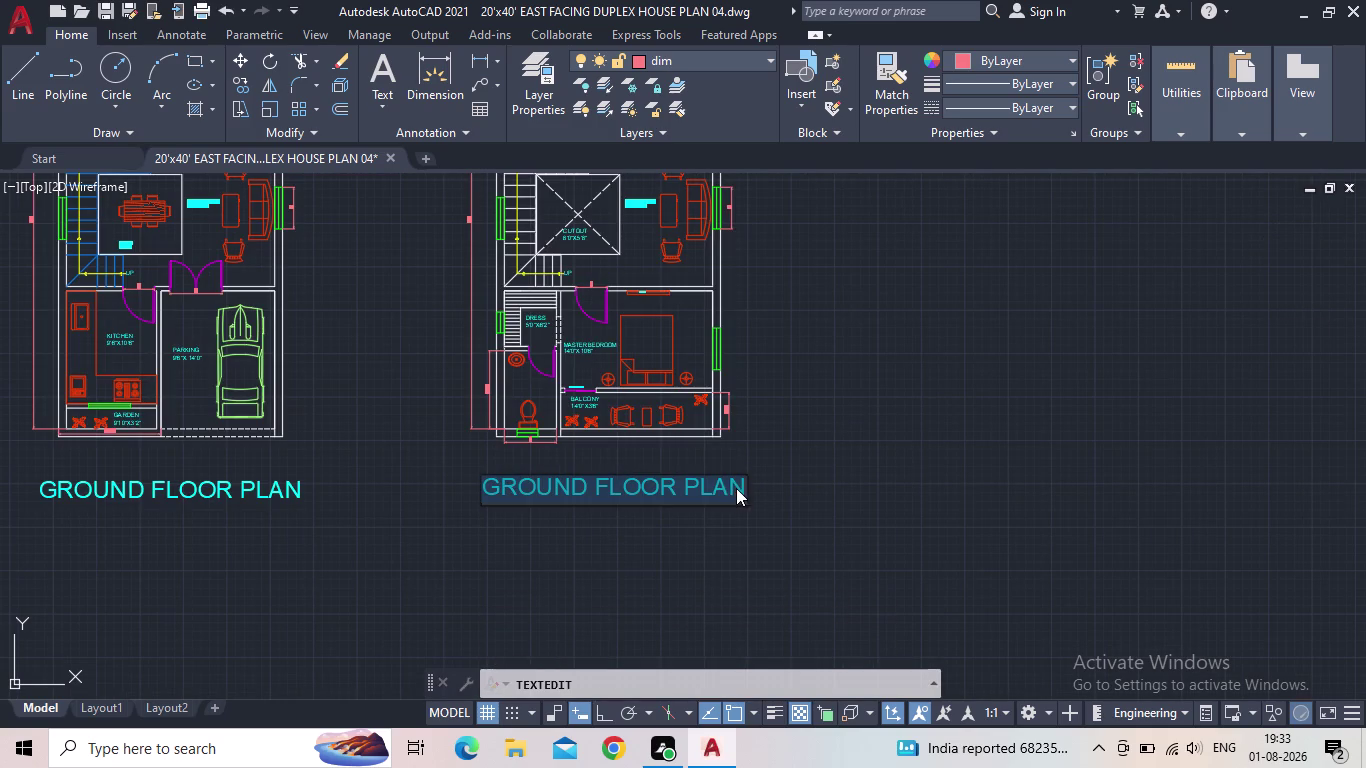
drag(746, 487, 486, 485)
text(FIRST)
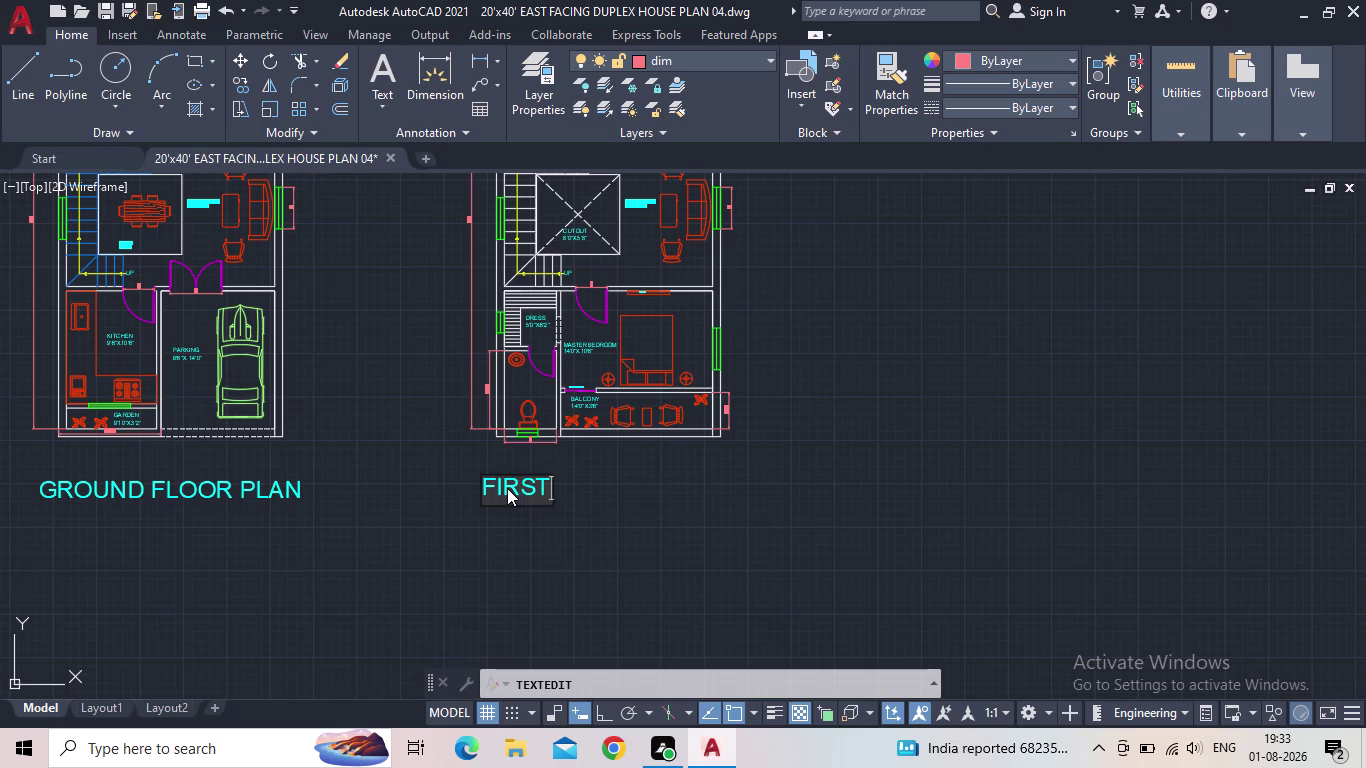
key(space)
text(FLOOR)
key(space)
text(P)
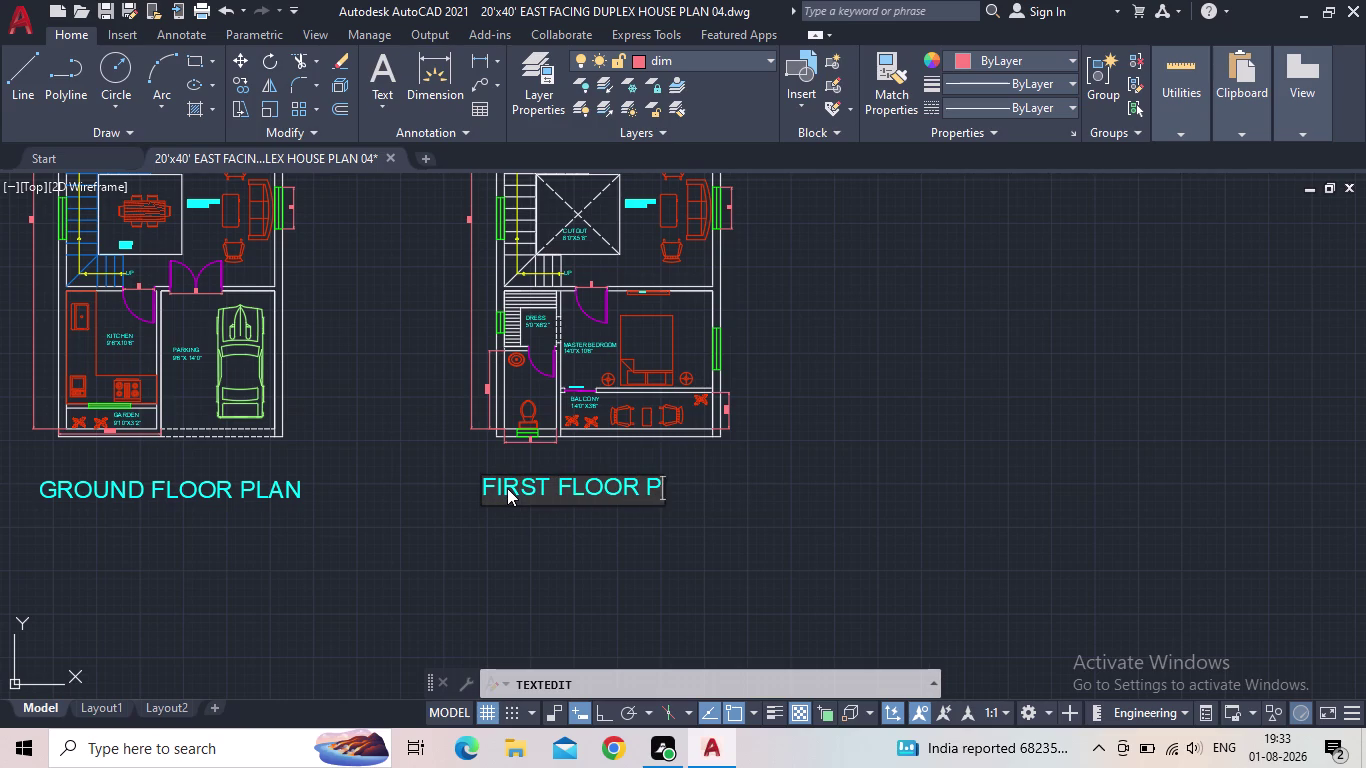
text(LAN)
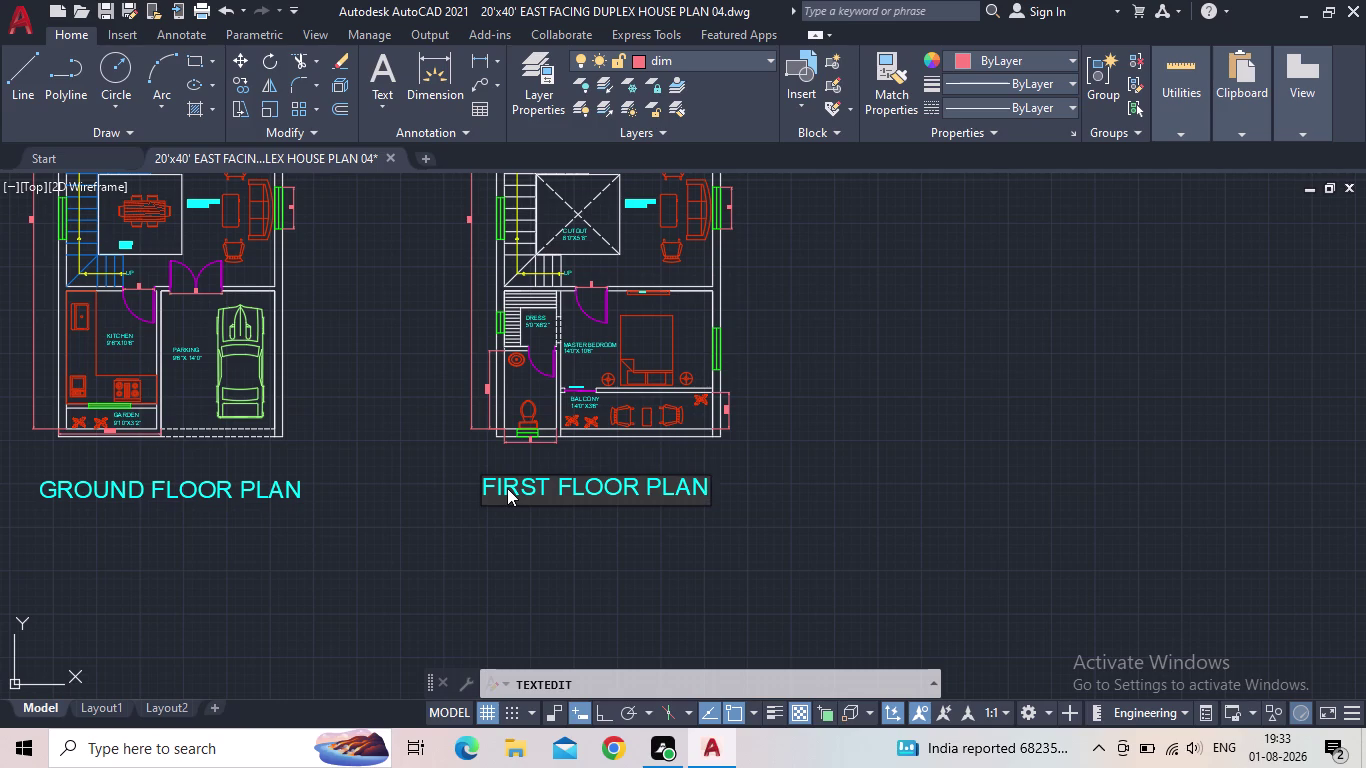
key(Return)
key(Escape)
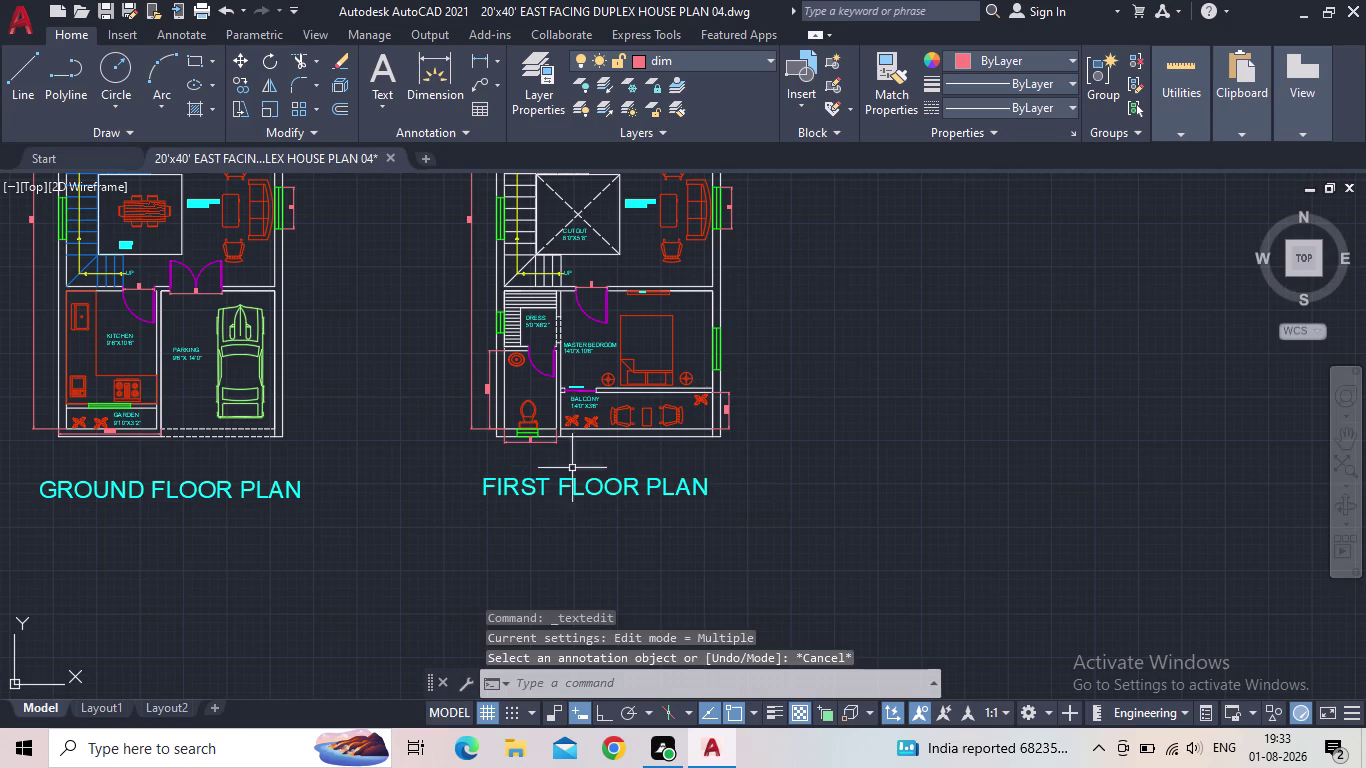
Move the FIRST FLOOR PLAN title right so it is centred under the second plan.
click(577, 493)
click(477, 495)
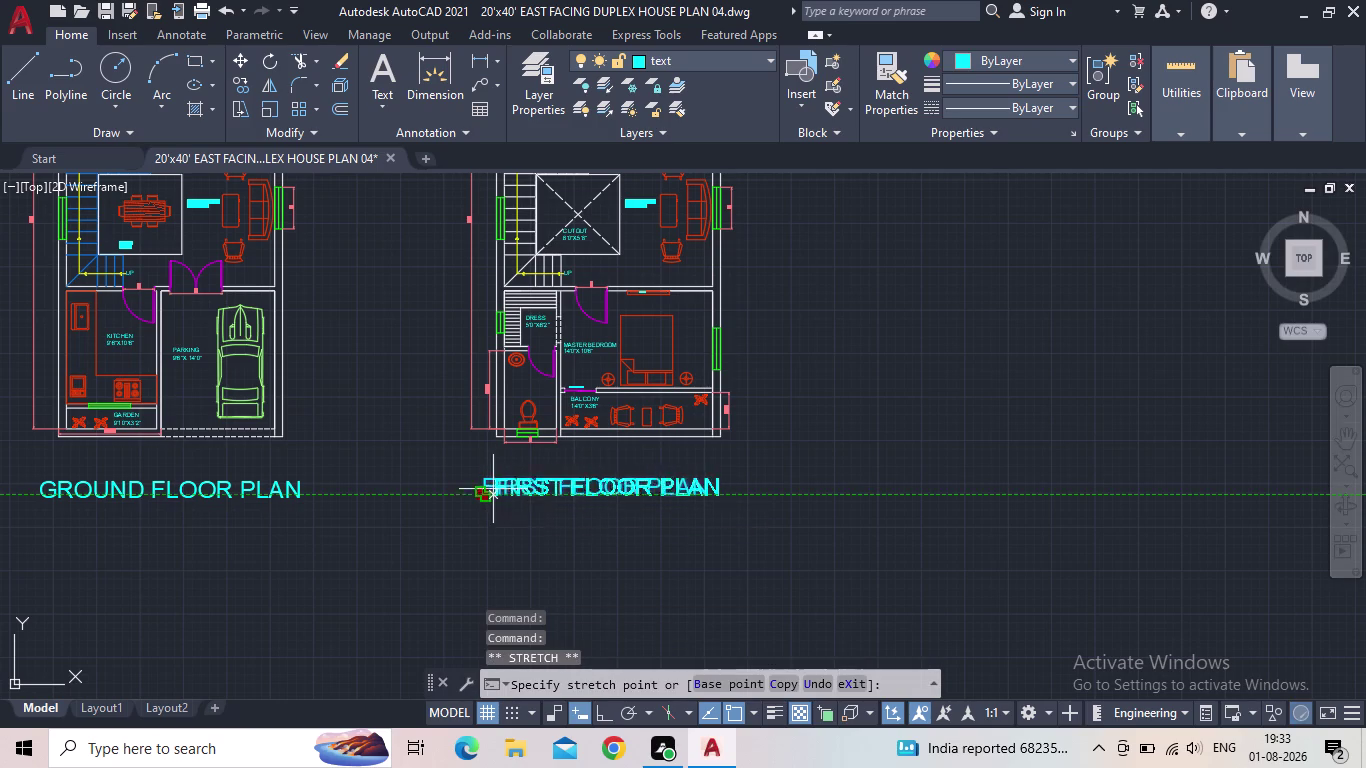
click(516, 489)
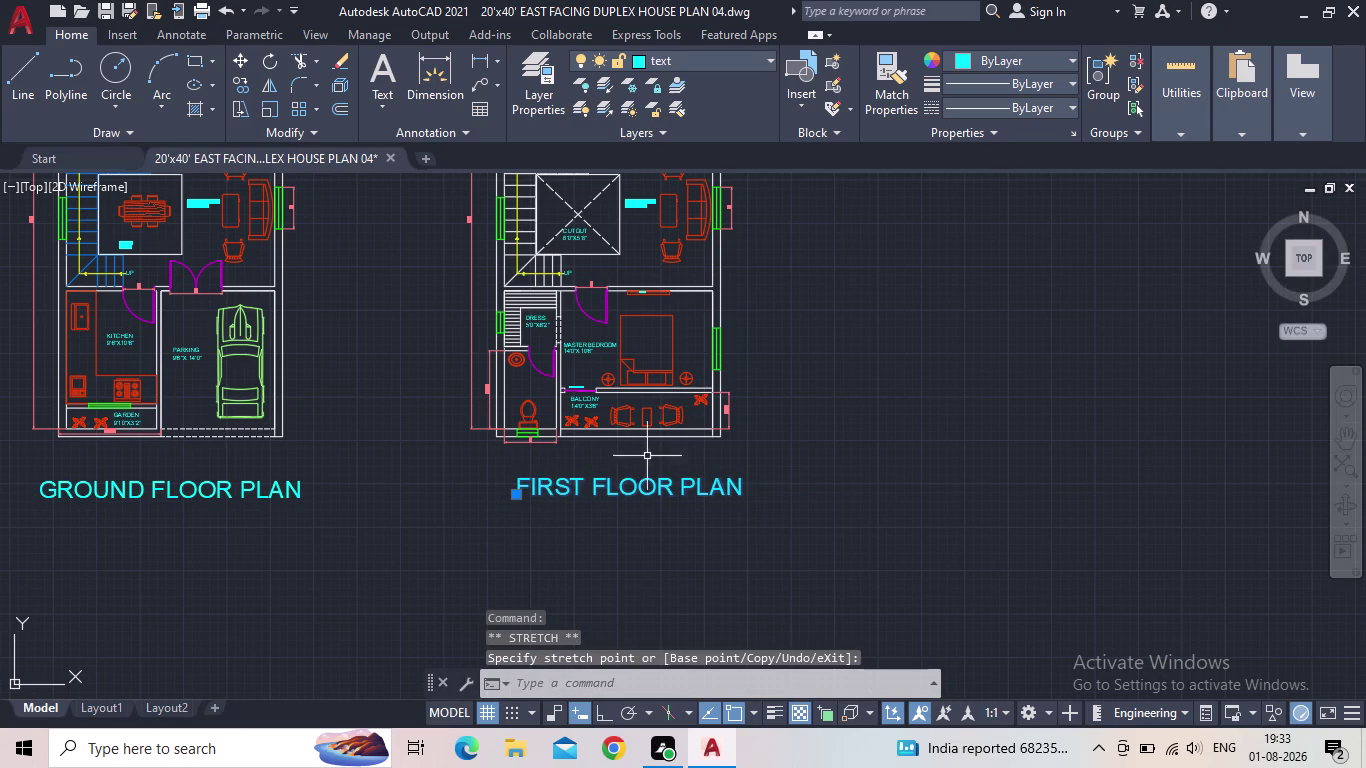
key(Escape)
scroll(down, 3)
middle_drag(828, 454, 827, 444)
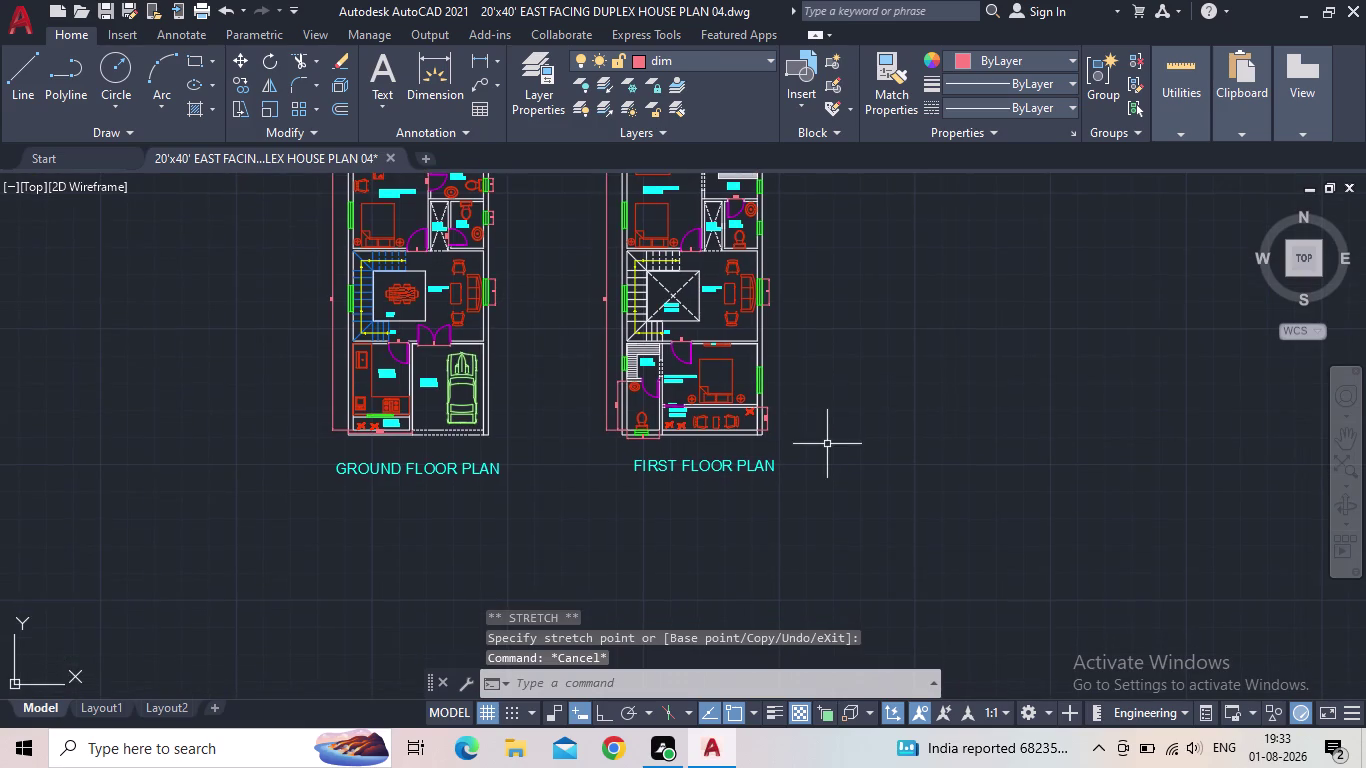
scroll(down, 3)
middle_drag(794, 430, 714, 469)
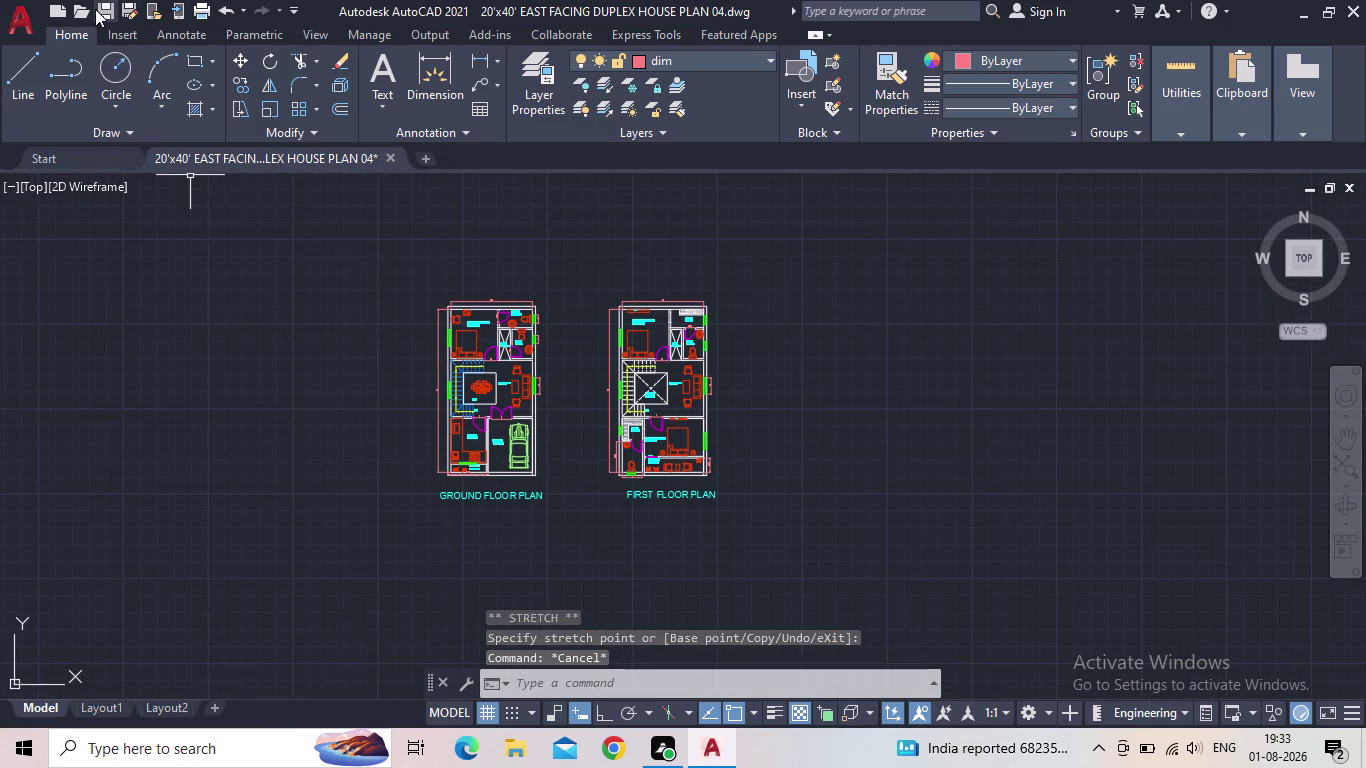
click(100, 9)
scroll(up, 3)
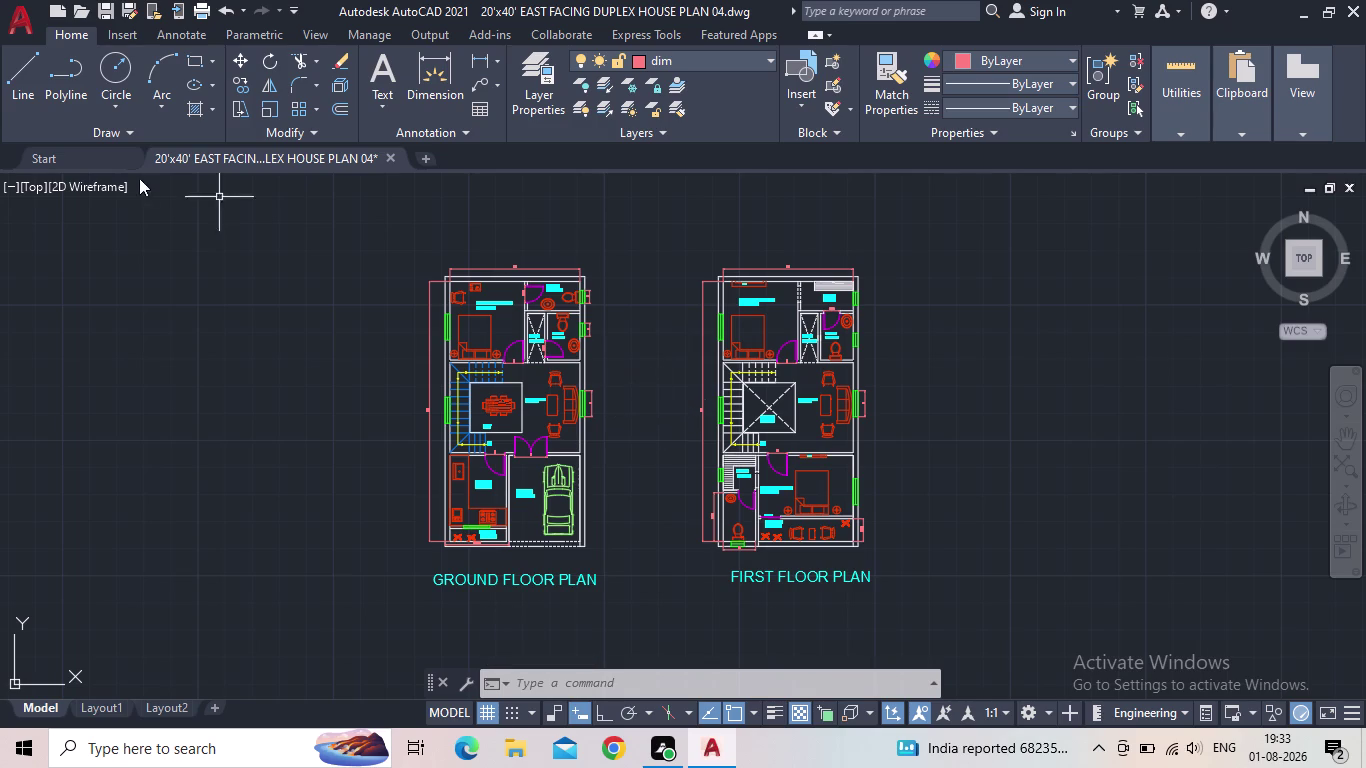
Recentre both labelled plans and save the drawing from the Quick Access Toolbar.
click(25, 25)
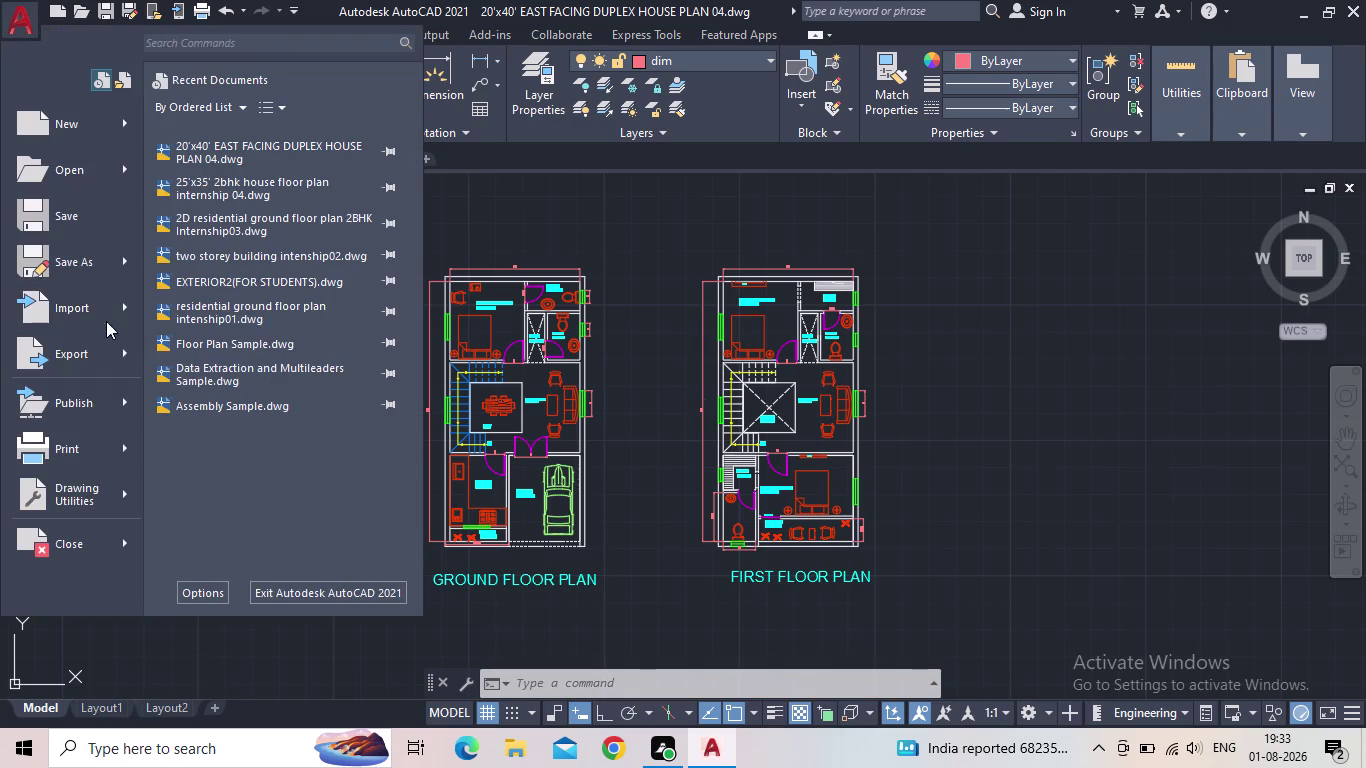
click(590, 235)
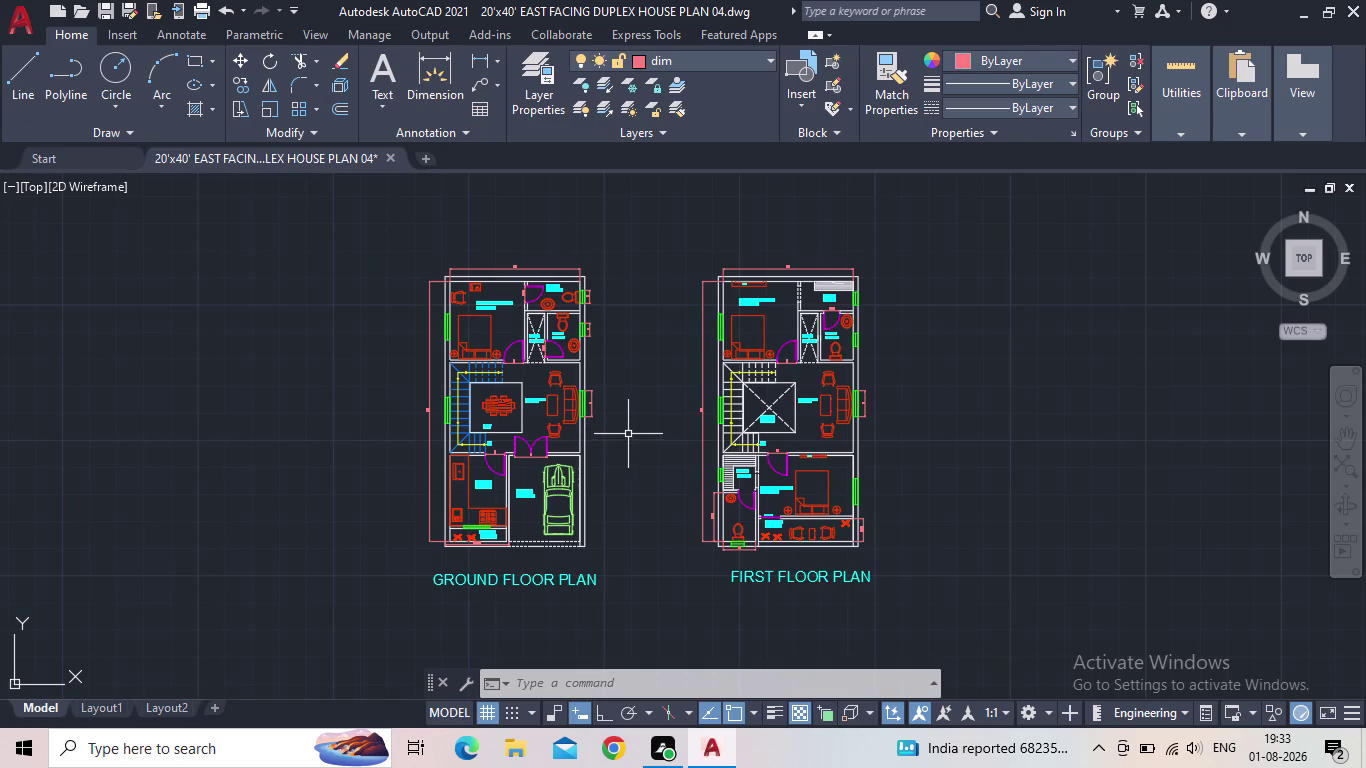
middle_drag(630, 434, 651, 412)
scroll(up, 3)
scroll(down, 3)
middle_drag(628, 410, 628, 445)
click(14, 24)
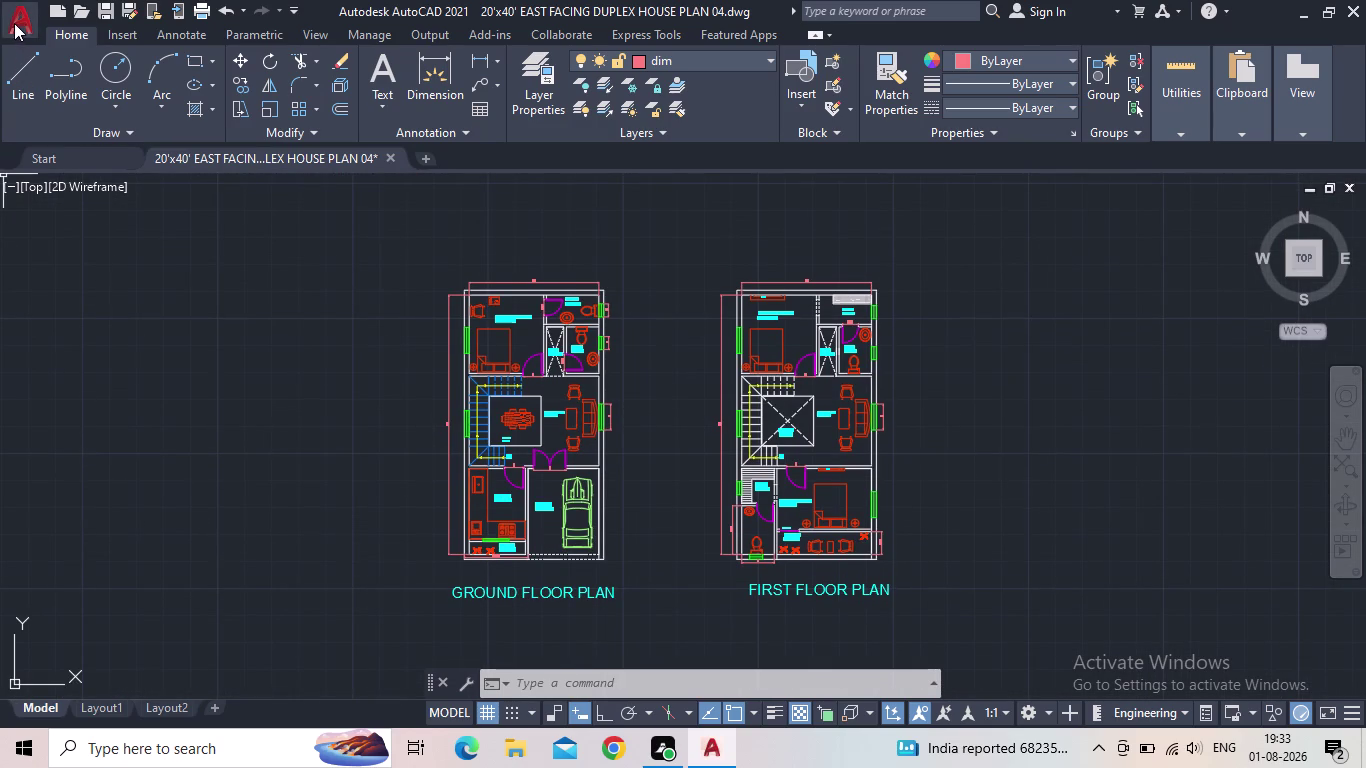
click(630, 215)
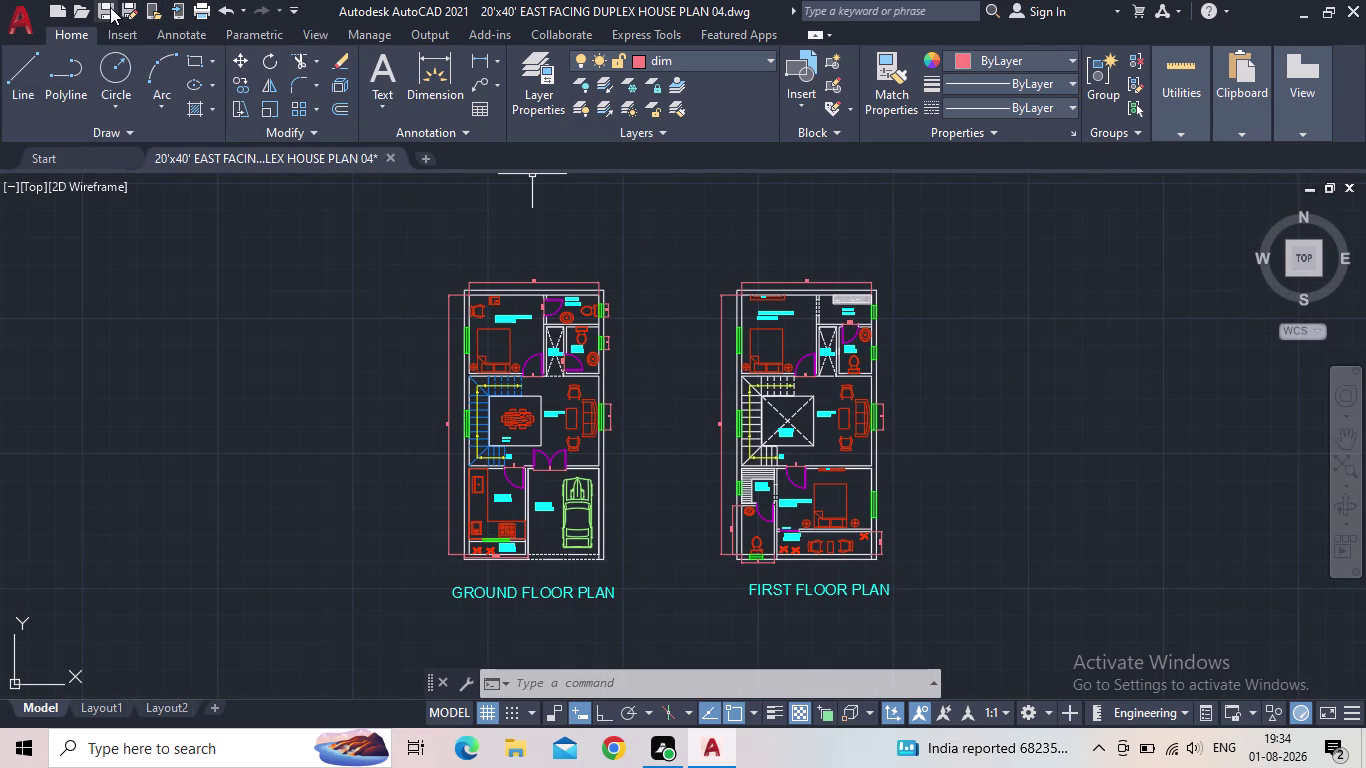
click(110, 7)
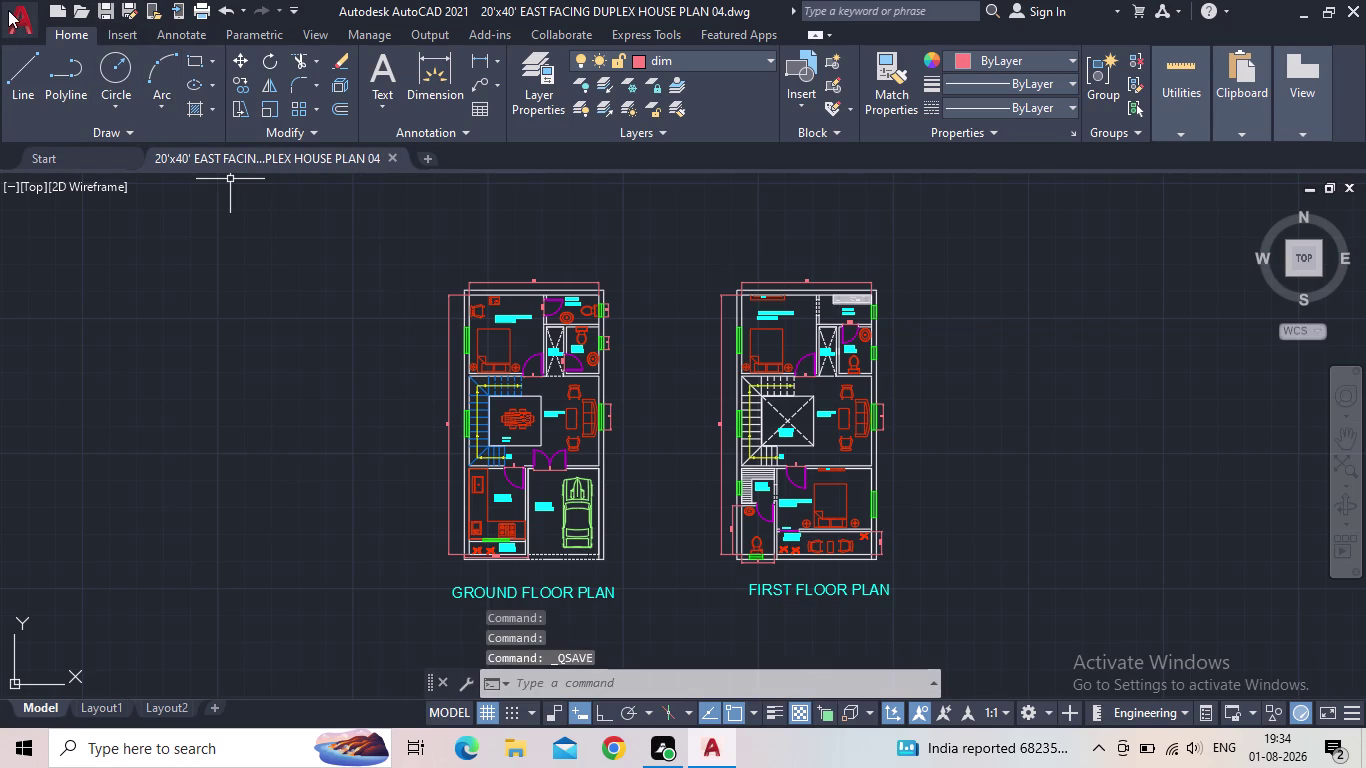
click(10, 10)
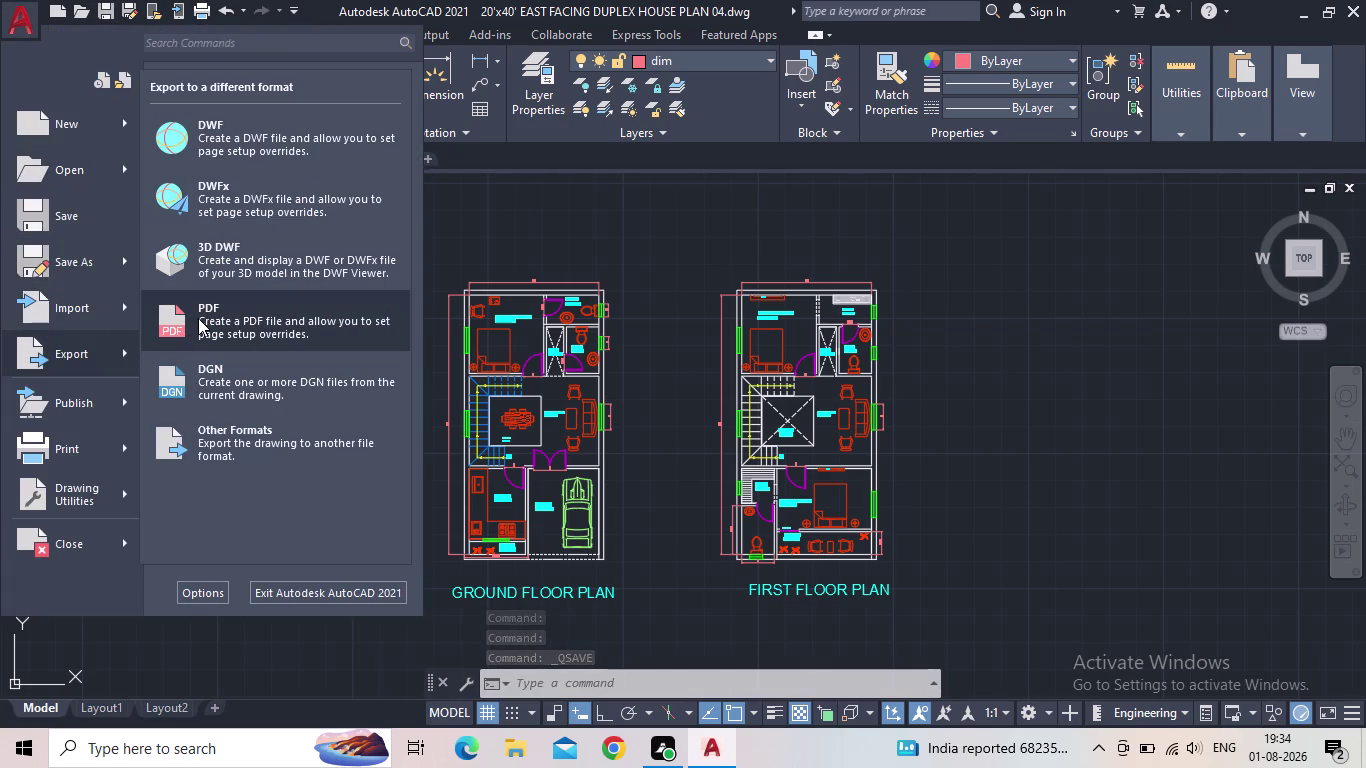
Export the drawing to PDF under its default name, then start closing AutoCAD.
click(198, 318)
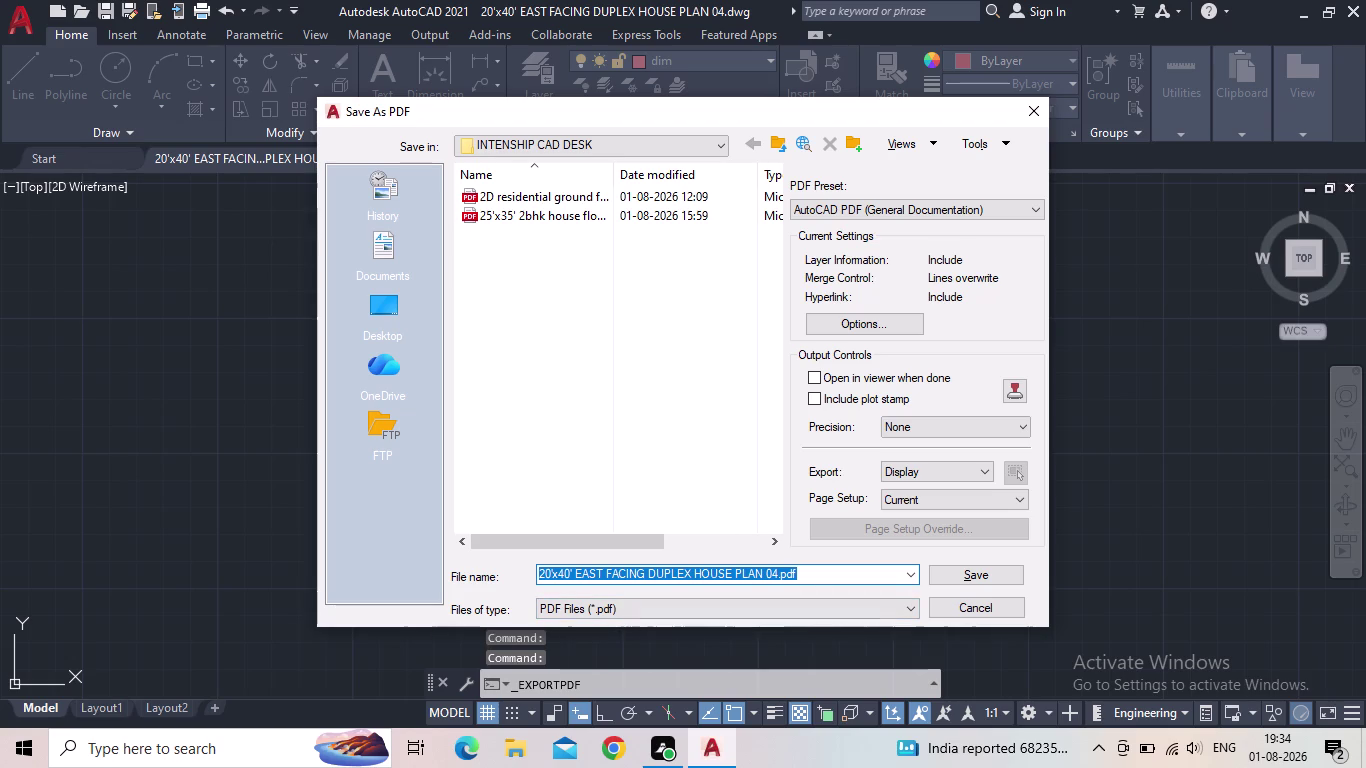
click(948, 570)
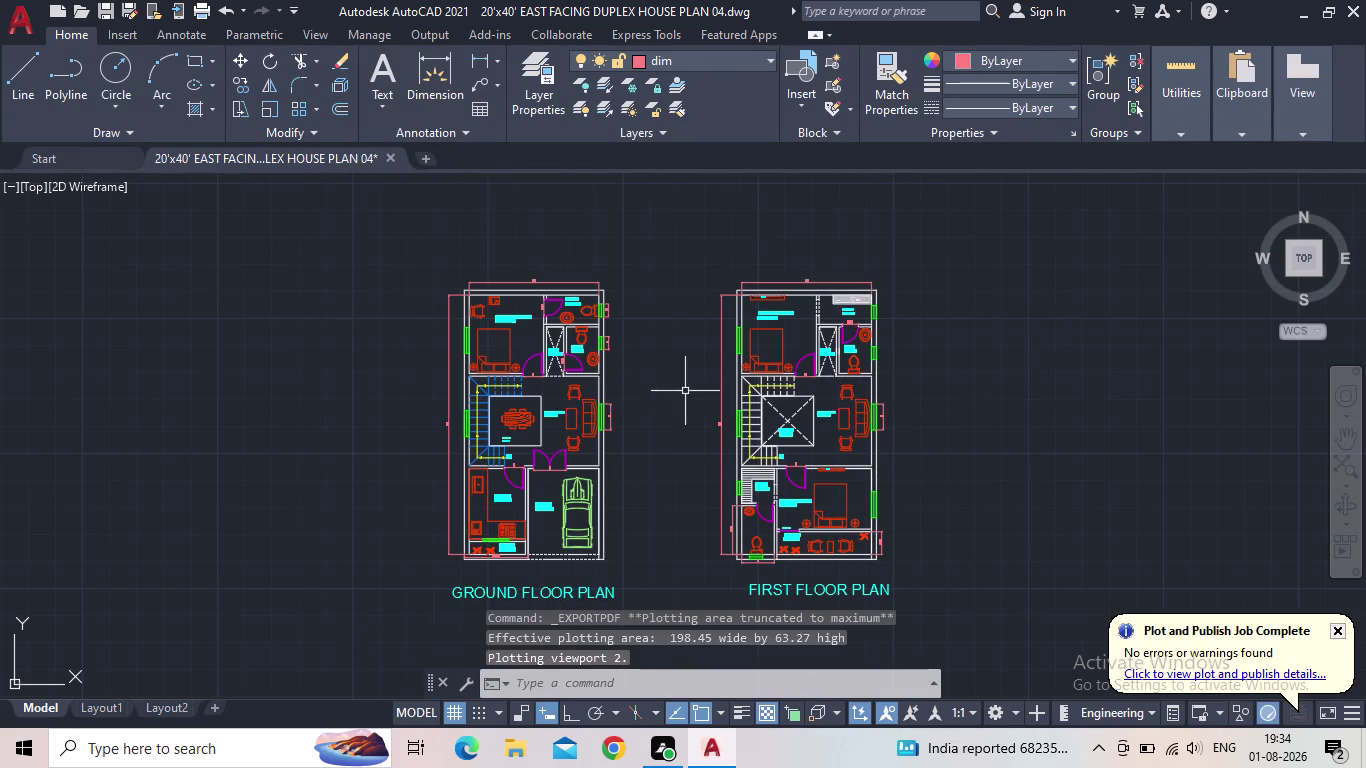
scroll(down, 3)
click(1364, 8)
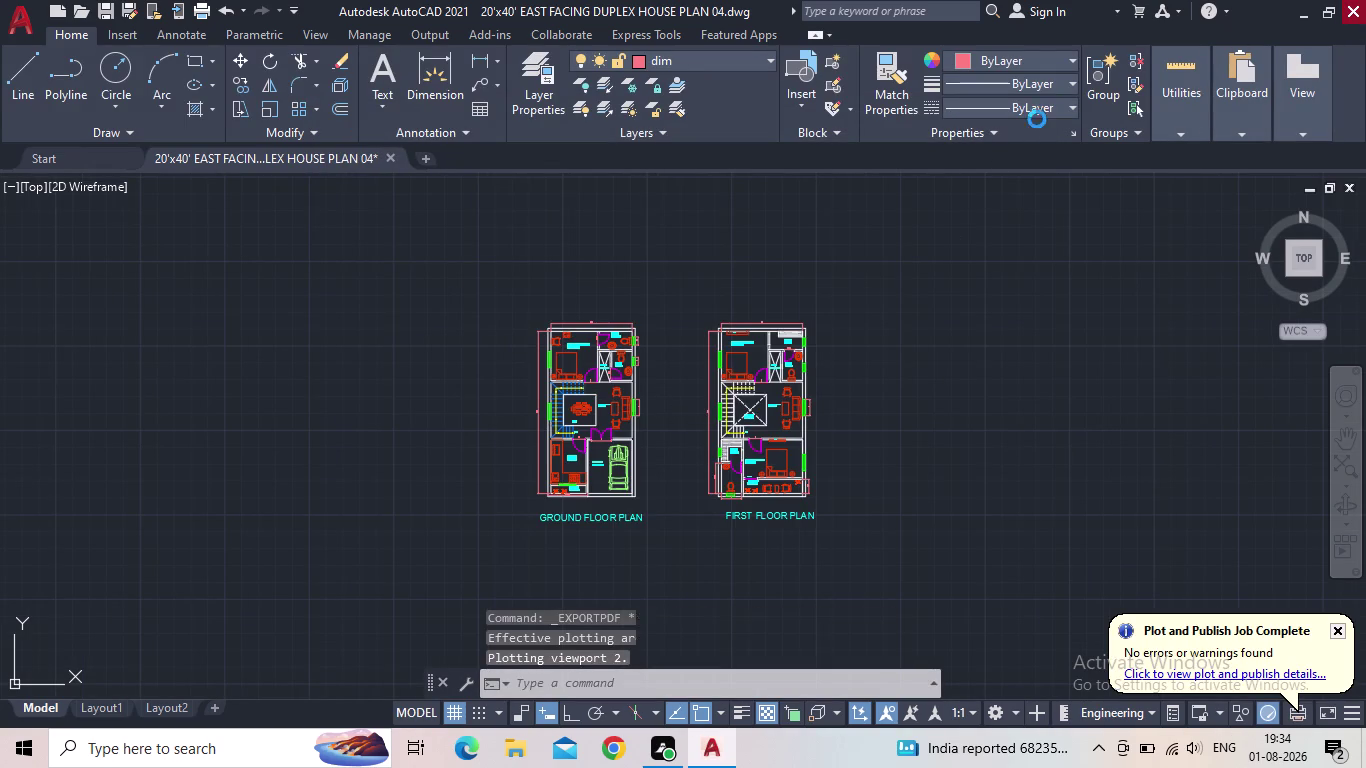
click(675, 419)
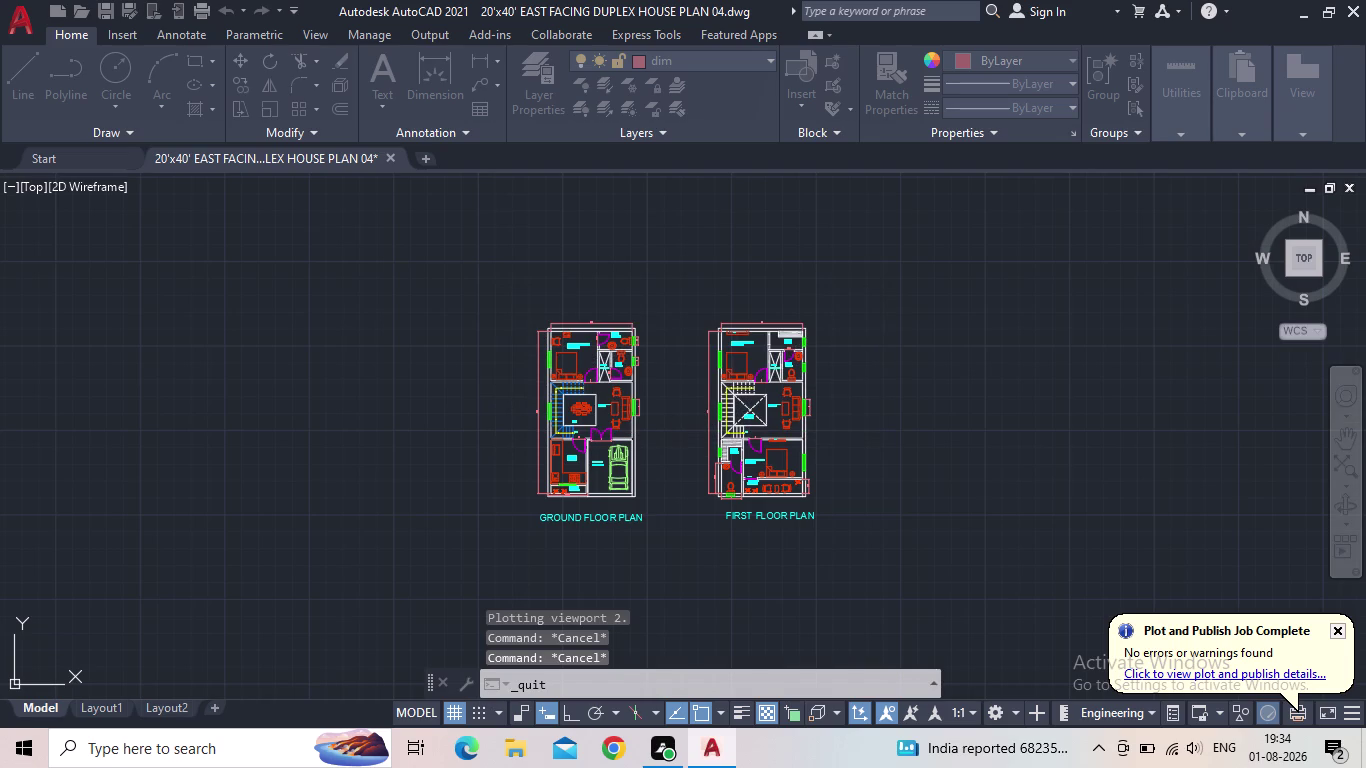